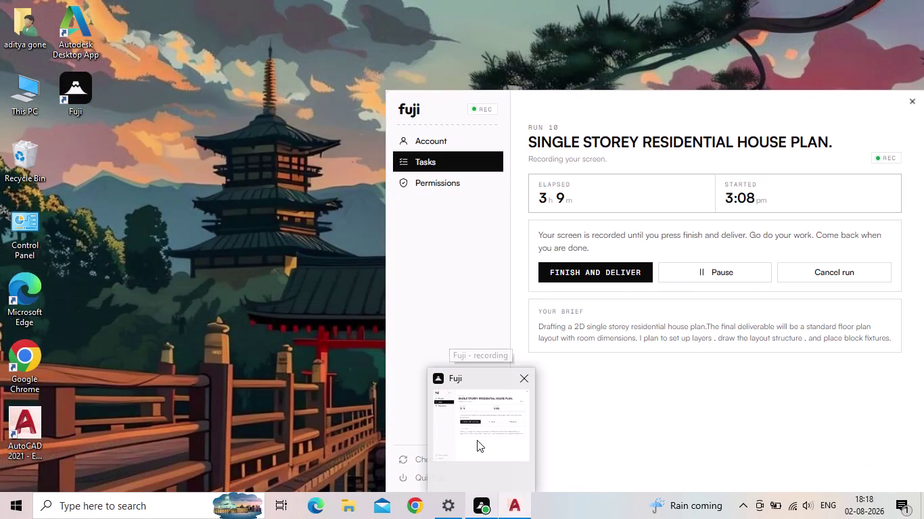
Pan and zoom the house elevation to bring the wall's upper part and window into view.
scroll(up, 3)
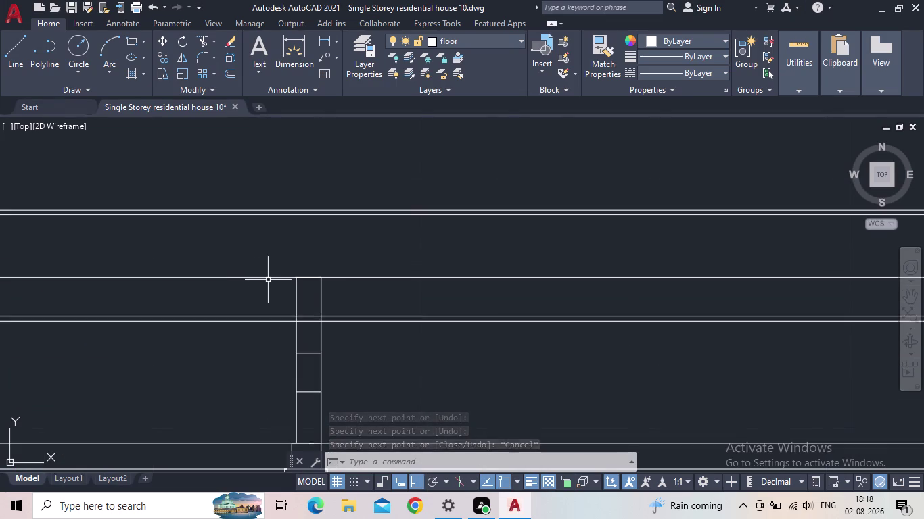
scroll(up, 3)
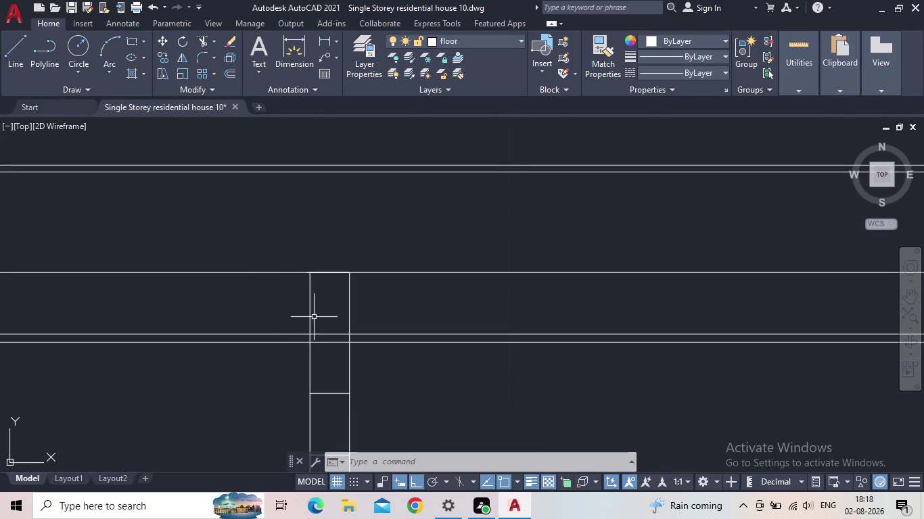
scroll(down, 3)
middle_drag(313, 318, 294, 332)
scroll(down, 3)
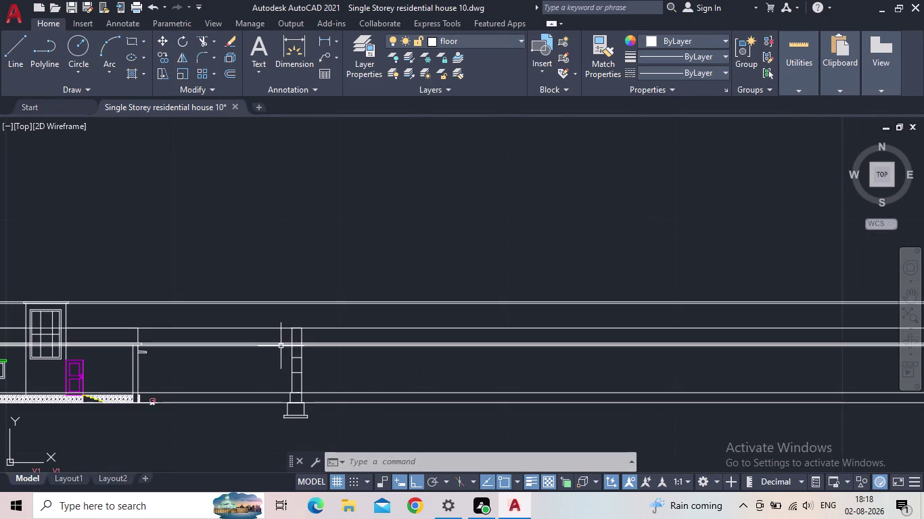
middle_drag(275, 359, 339, 362)
scroll(up, 3)
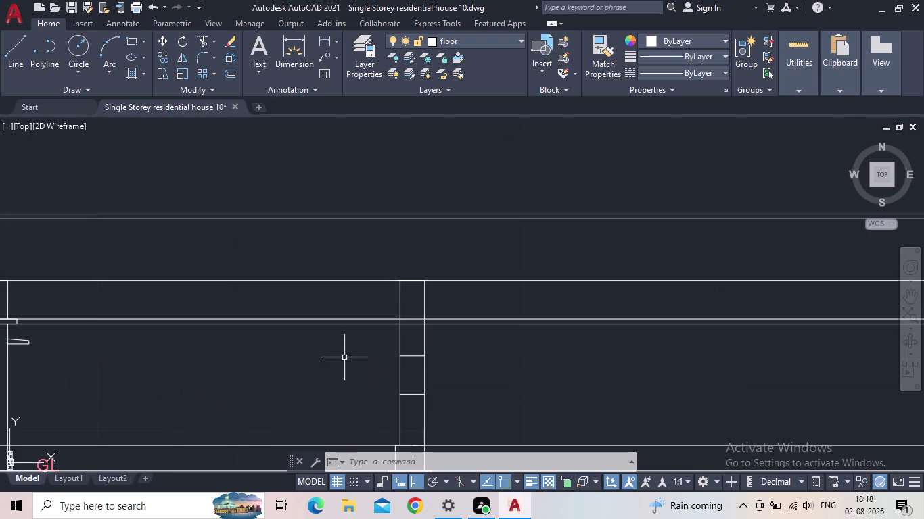
middle_drag(200, 356, 300, 364)
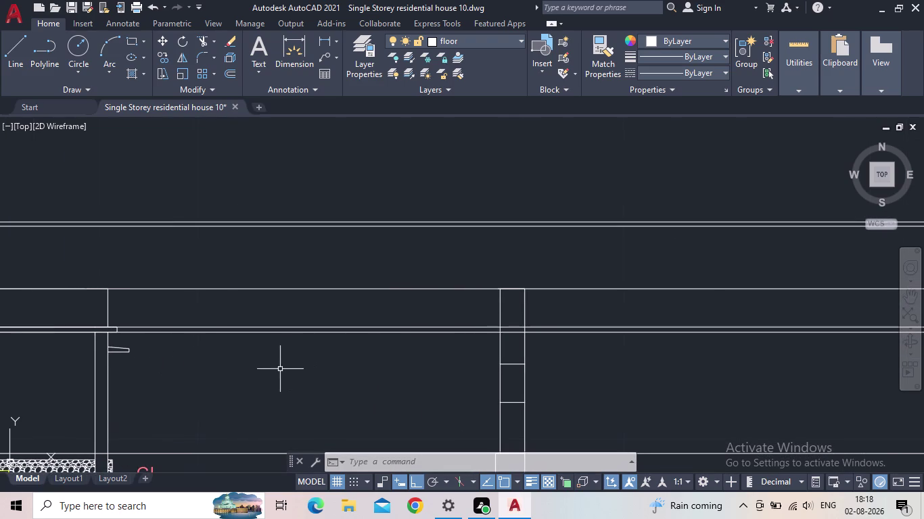
Start the XLINE construction line command with XL.
key(x)
key(l)
key(Return)
scroll(up, 3)
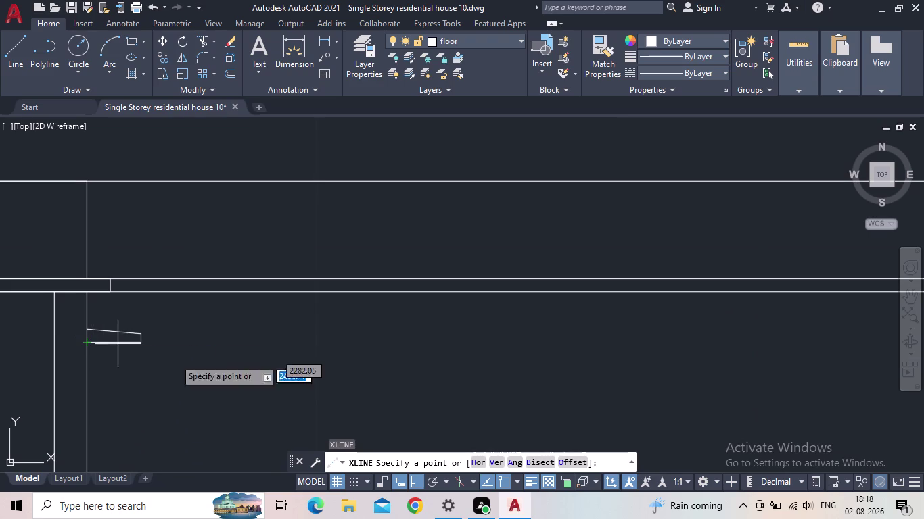
Place a horizontal construction line through the small ledge's end corner.
click(475, 460)
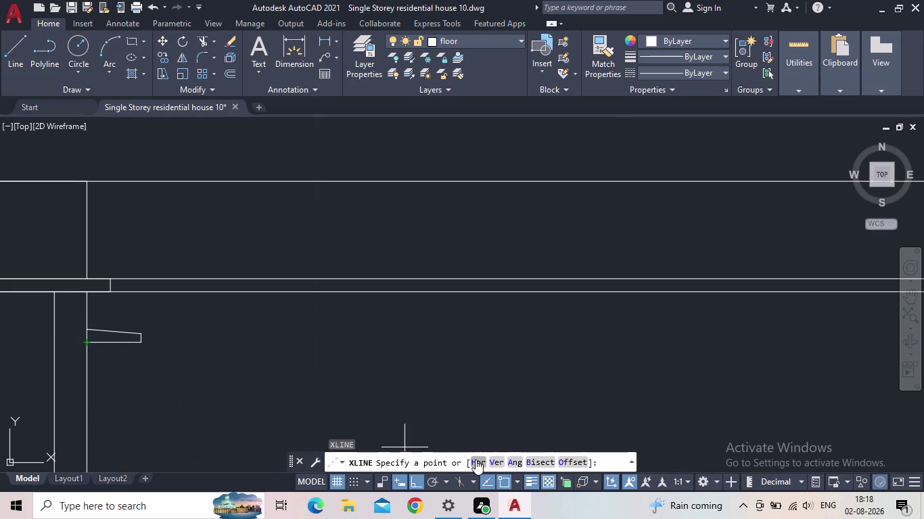
click(85, 326)
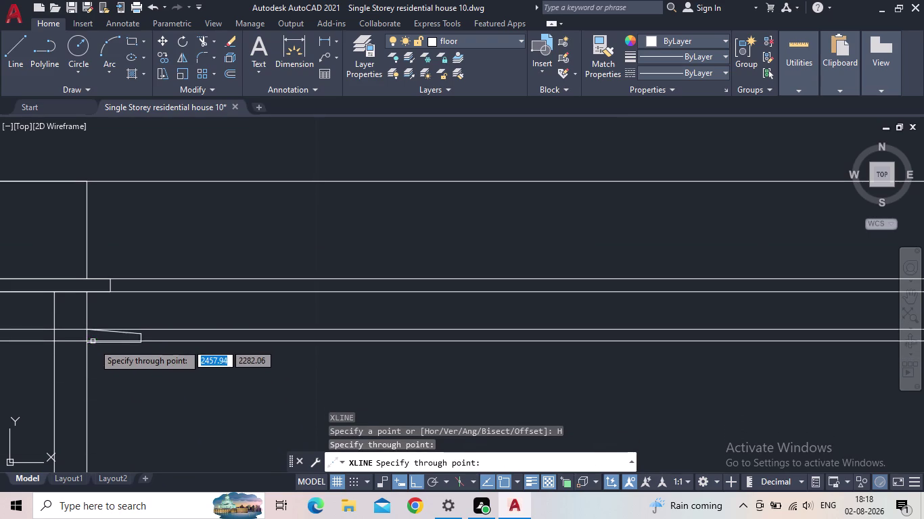
click(90, 343)
scroll(down, 3)
middle_drag(351, 384, 256, 373)
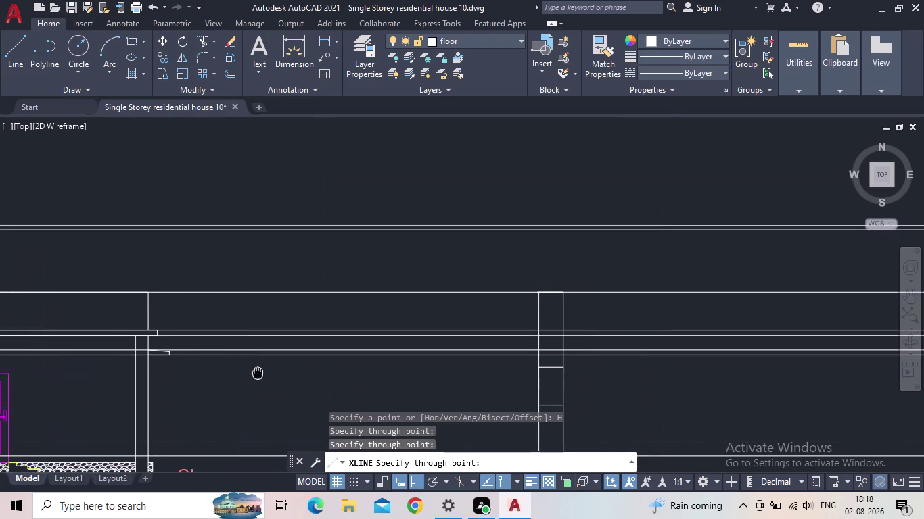
key(Escape)
Centre the wall section in view and begin a new line.
scroll(up, 3)
middle_drag(610, 344, 451, 357)
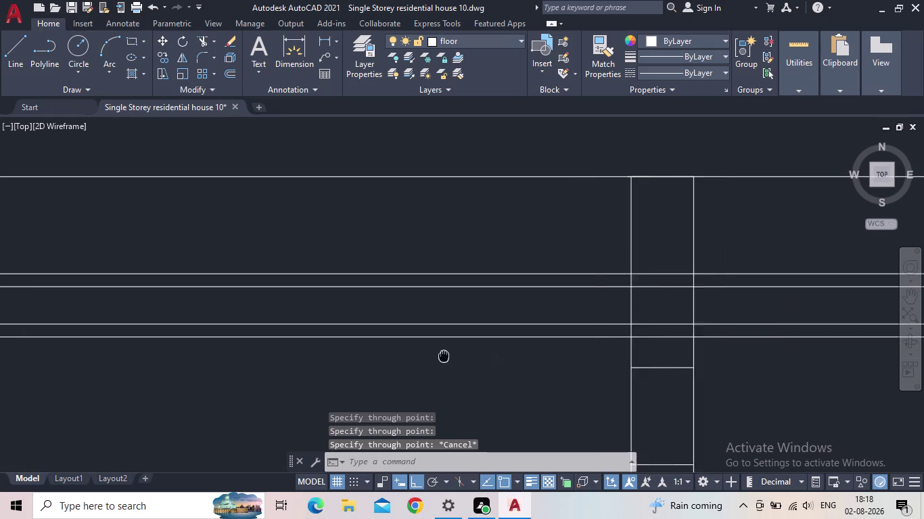
middle_drag(451, 356, 413, 356)
scroll(down, 3)
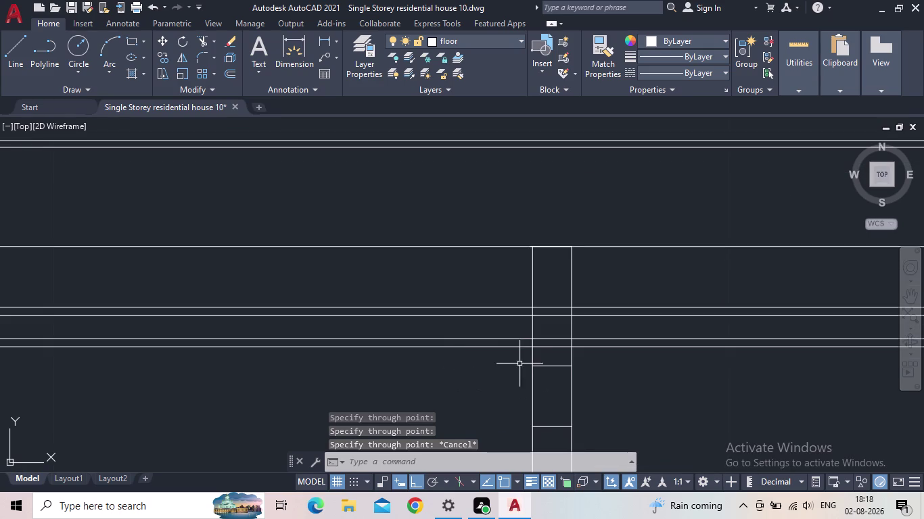
click(15, 54)
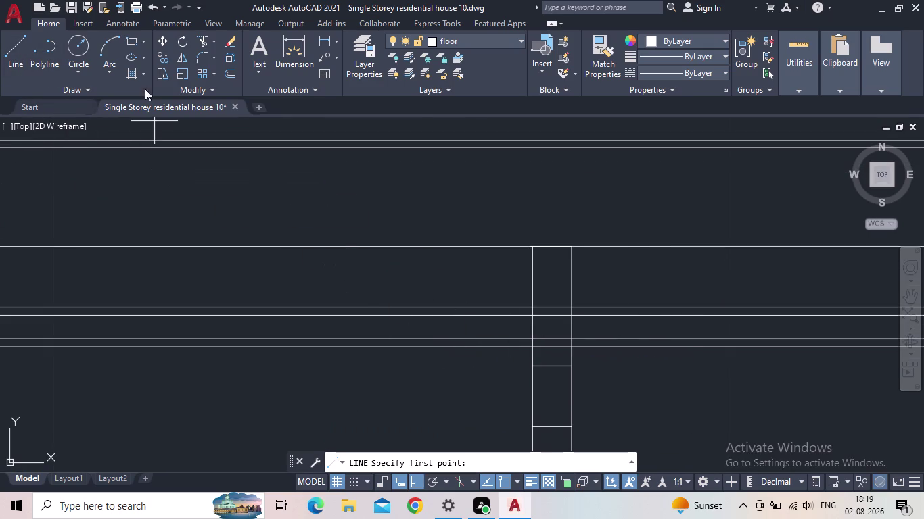
Draw the 0.12 by 0.46 ledge rectangle on the wall face.
click(131, 40)
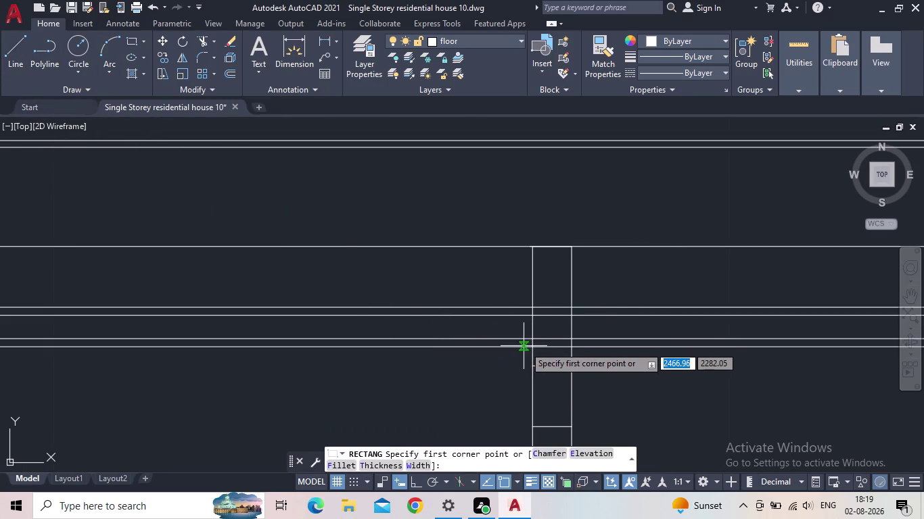
click(531, 346)
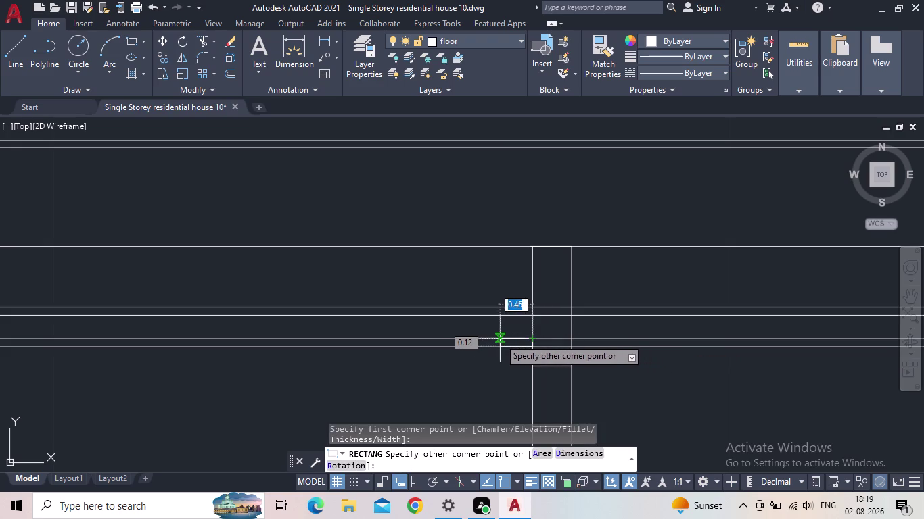
click(500, 339)
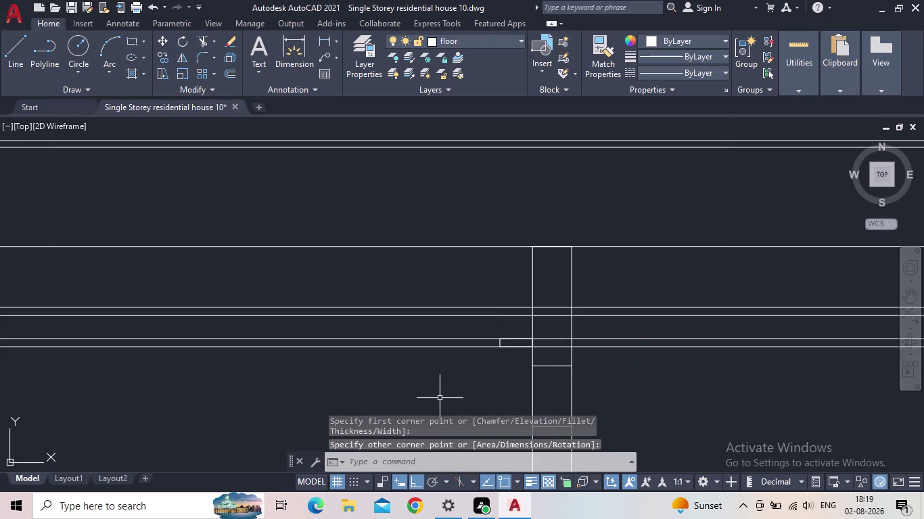
key(Escape)
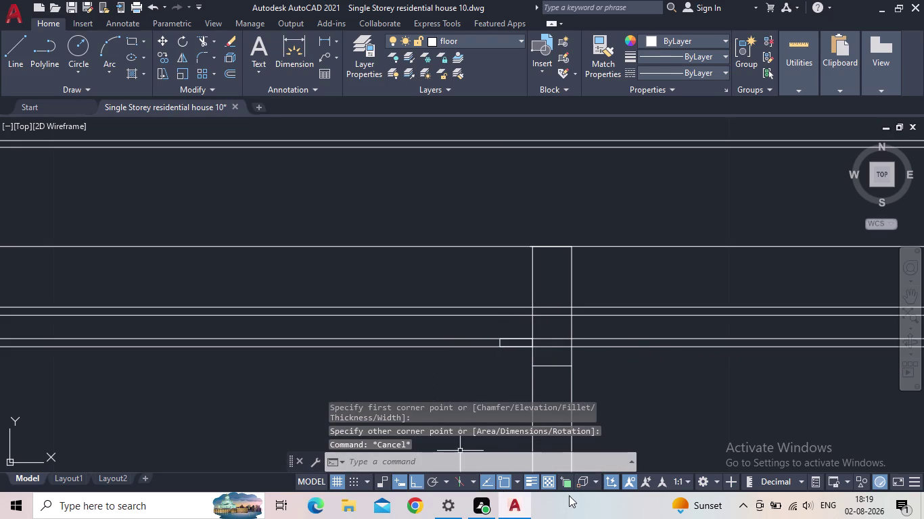
Erase the two horizontal helper construction lines and recentre the wall.
scroll(down, 3)
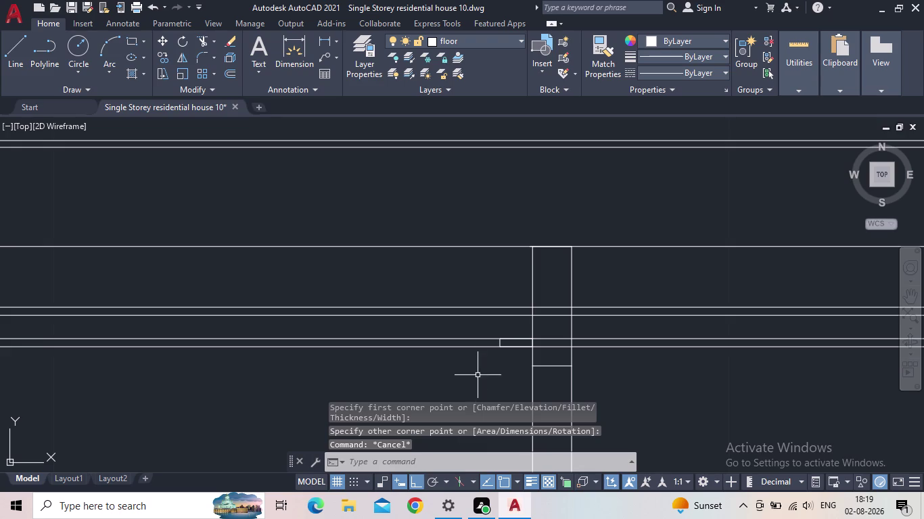
scroll(down, 3)
middle_click(477, 372)
drag(471, 370, 448, 356)
click(430, 343)
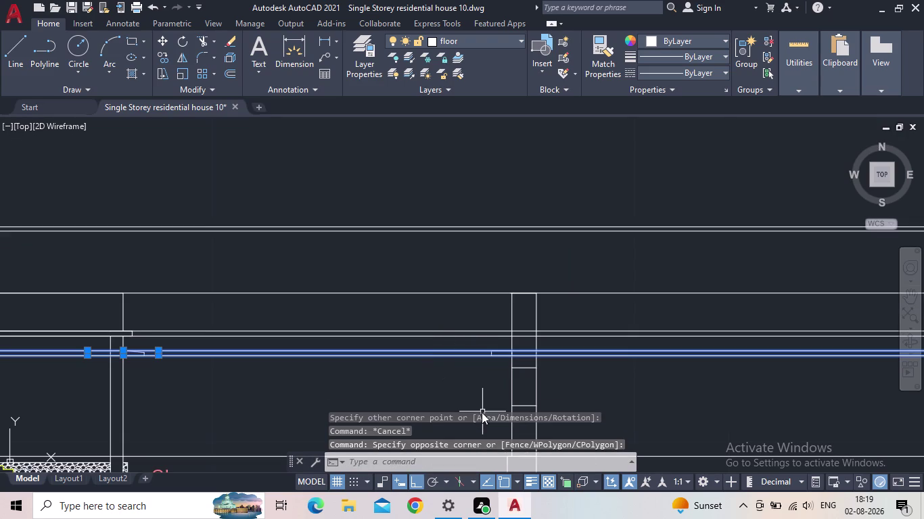
key(Delete)
middle_drag(468, 378, 415, 397)
scroll(down, 3)
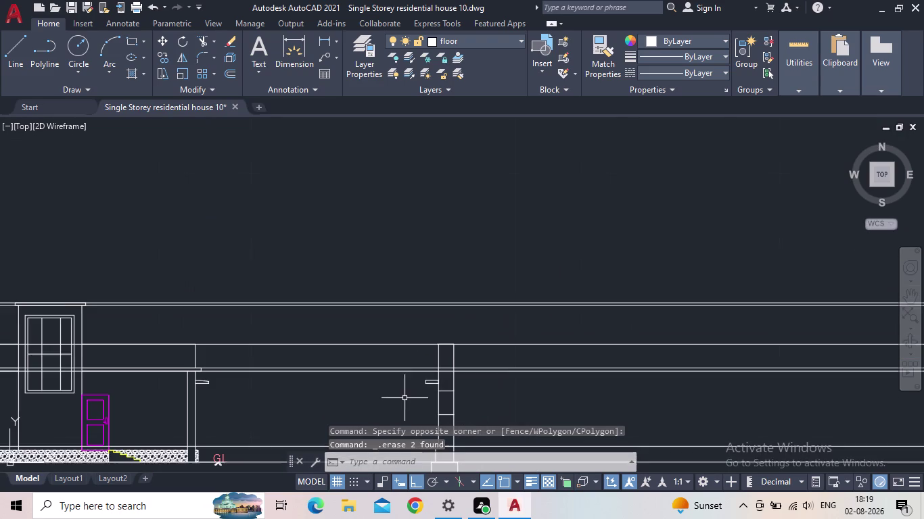
middle_drag(404, 394, 360, 391)
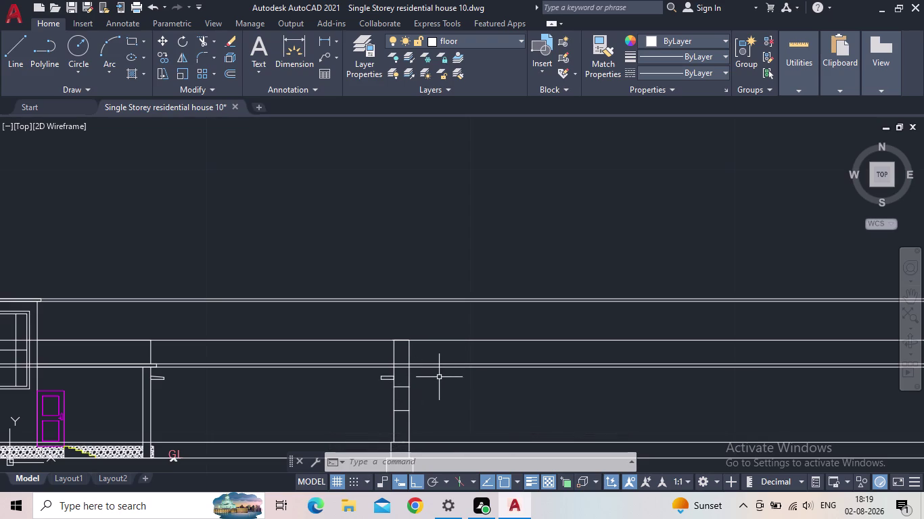
Fence-trim the excess line segments crossing the wall near the ledge.
text(TR)
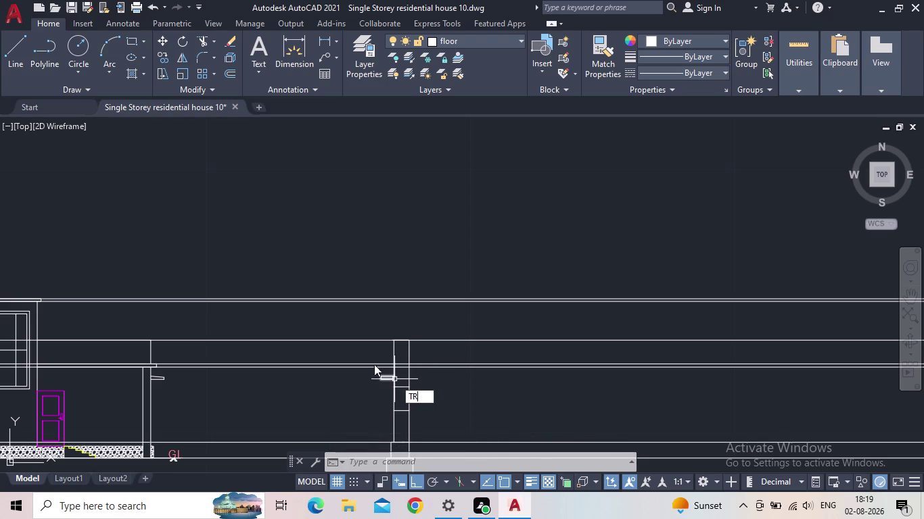
key(space)
drag(362, 347, 360, 337)
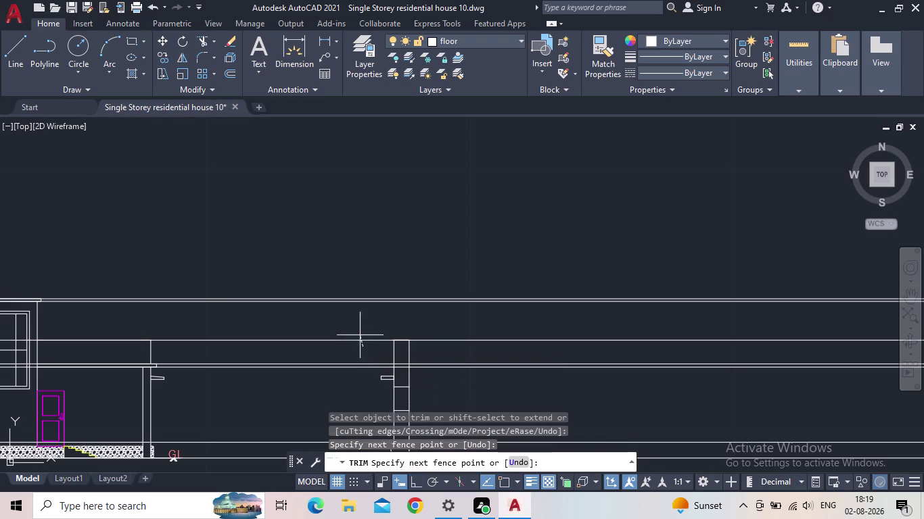
drag(360, 337, 360, 335)
scroll(down, 3)
middle_drag(366, 340, 328, 342)
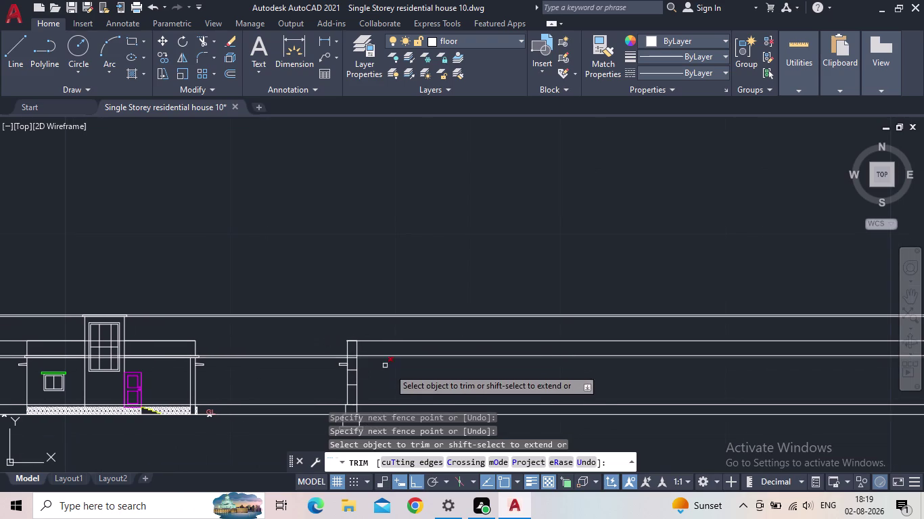
middle_drag(463, 374, 462, 374)
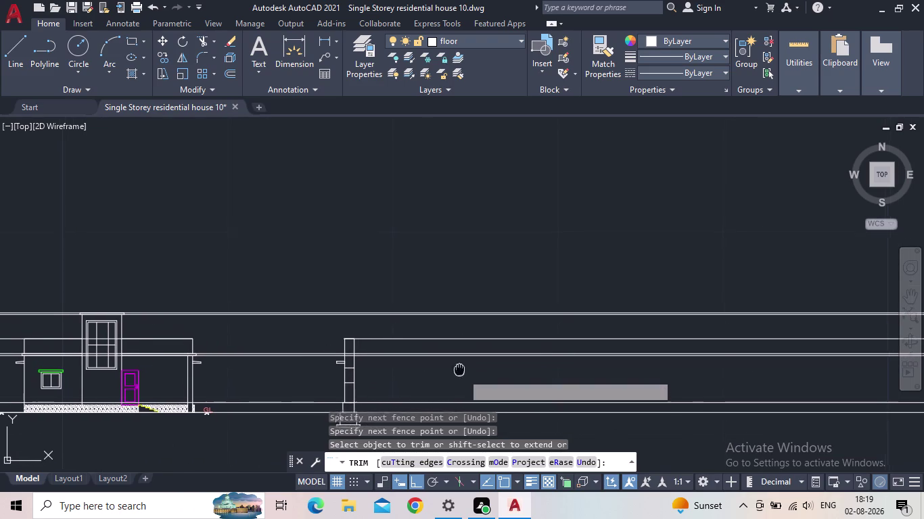
middle_drag(461, 374, 430, 322)
key(Escape)
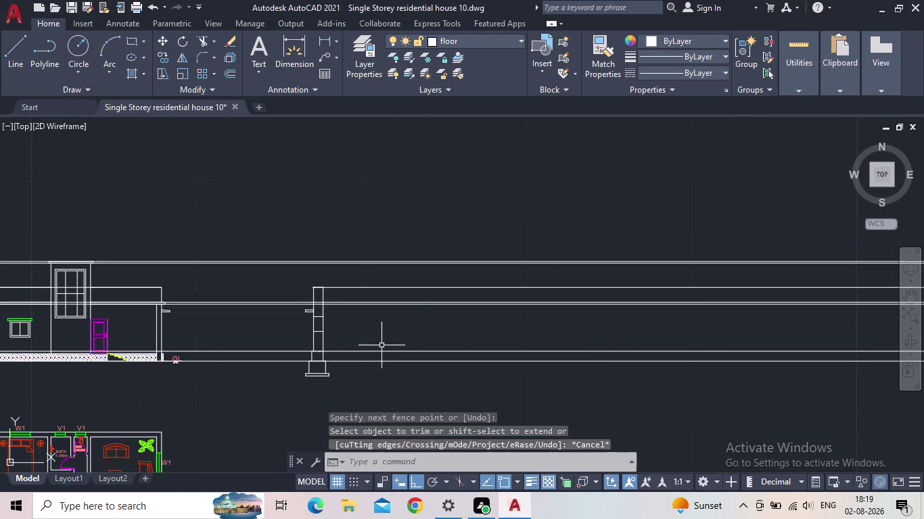
Bring the wall and its footing into view.
scroll(up, 3)
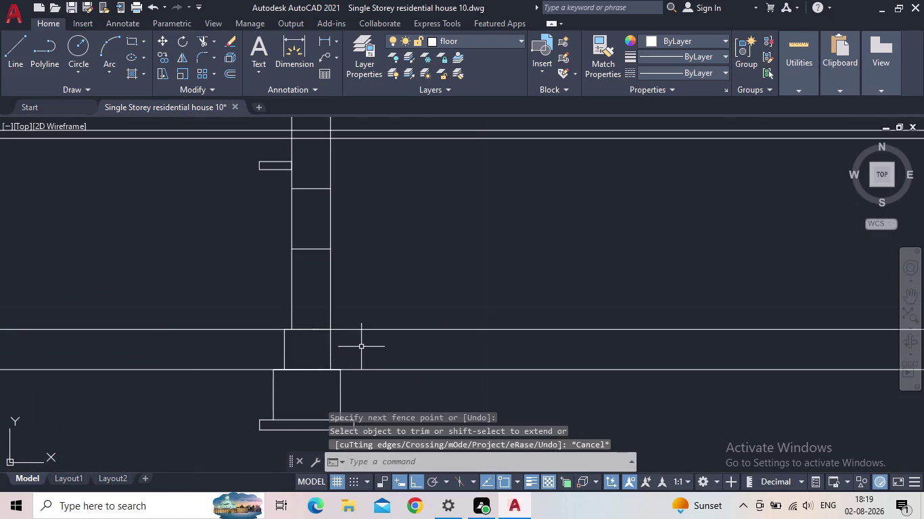
middle_drag(396, 278, 425, 251)
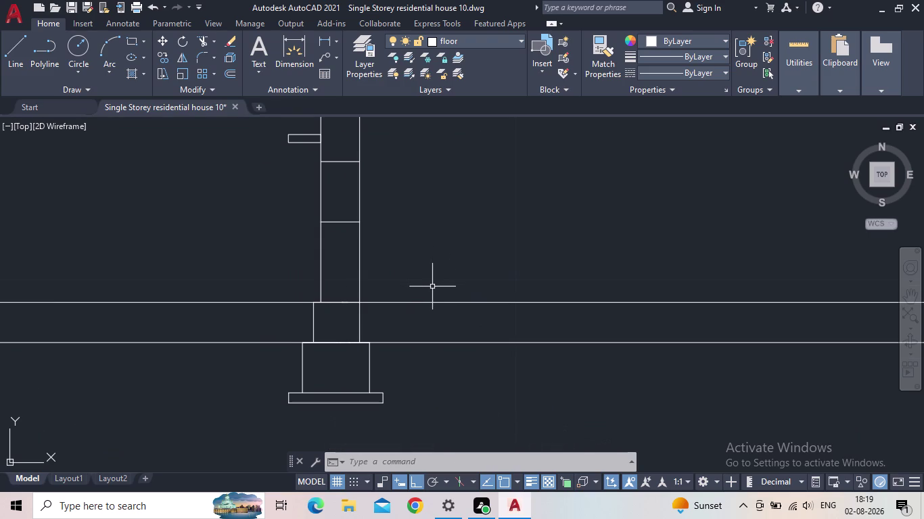
scroll(down, 3)
middle_drag(471, 322, 458, 333)
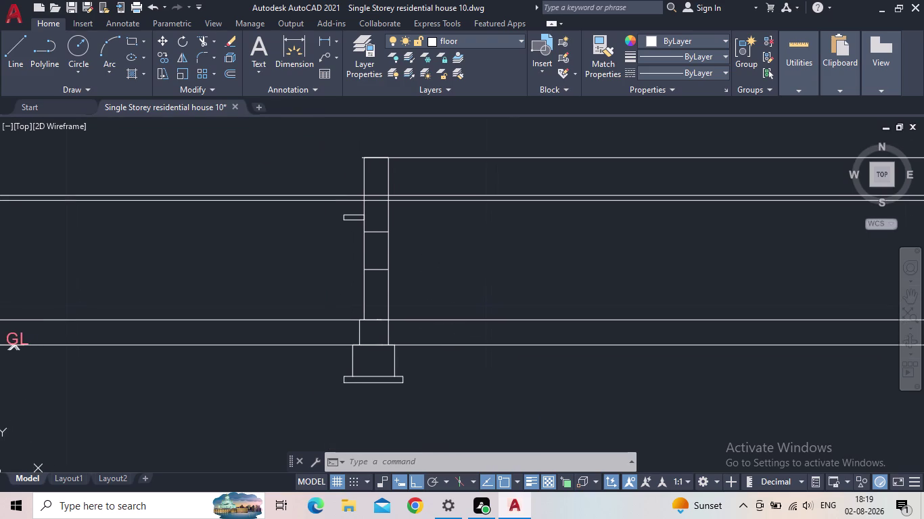
Draw a 2.28 floor-level line from the pedestal top, then up to the roof line.
click(23, 56)
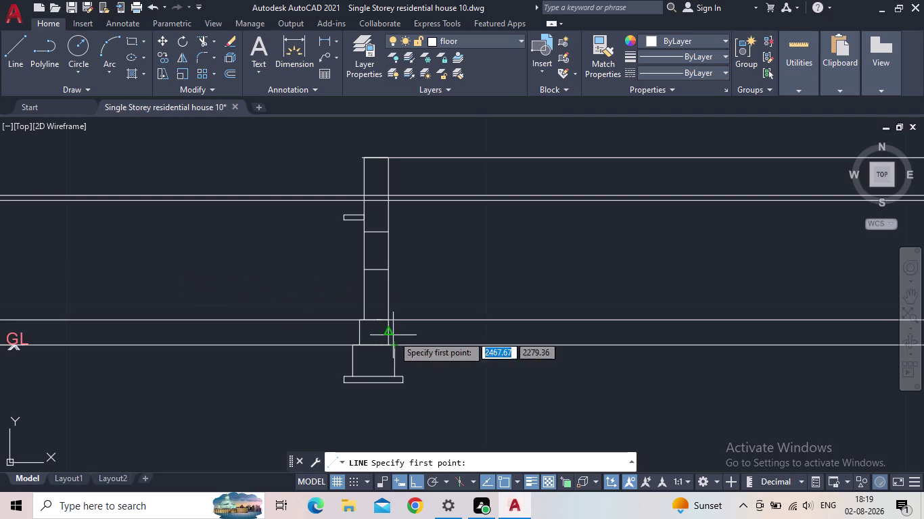
click(358, 331)
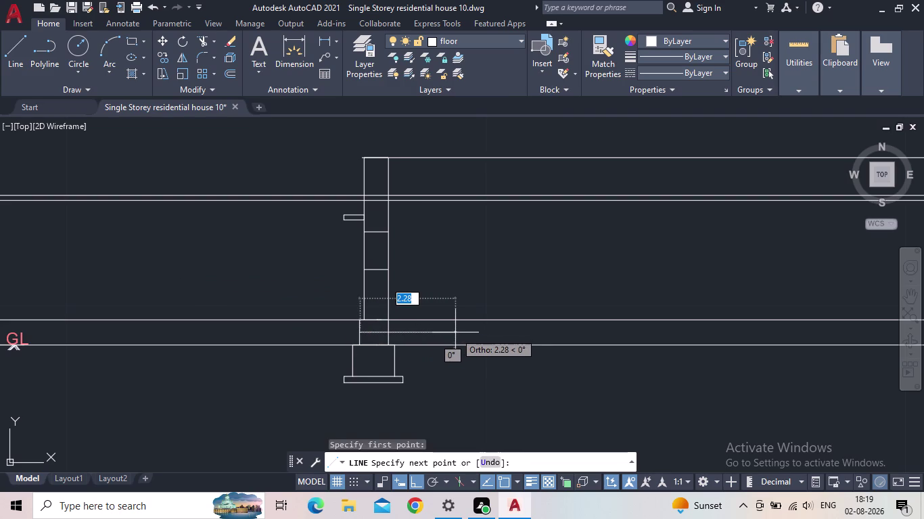
click(458, 333)
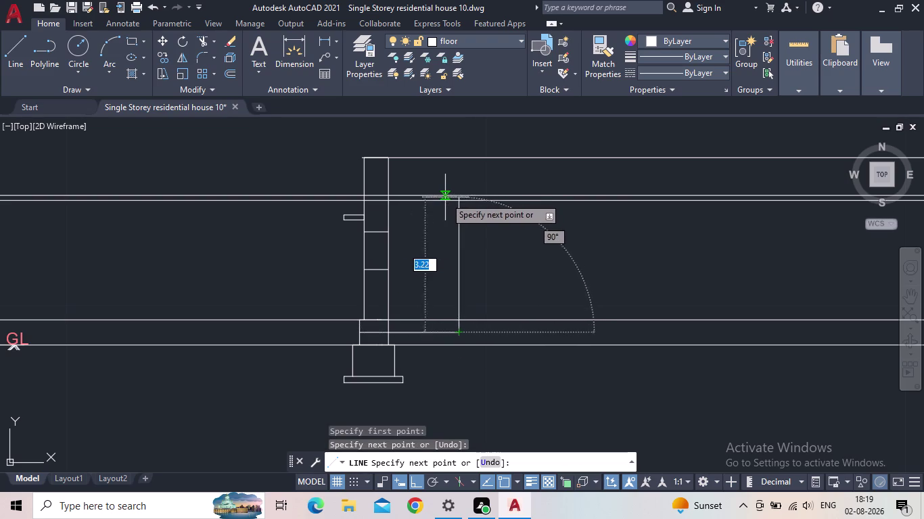
scroll(up, 3)
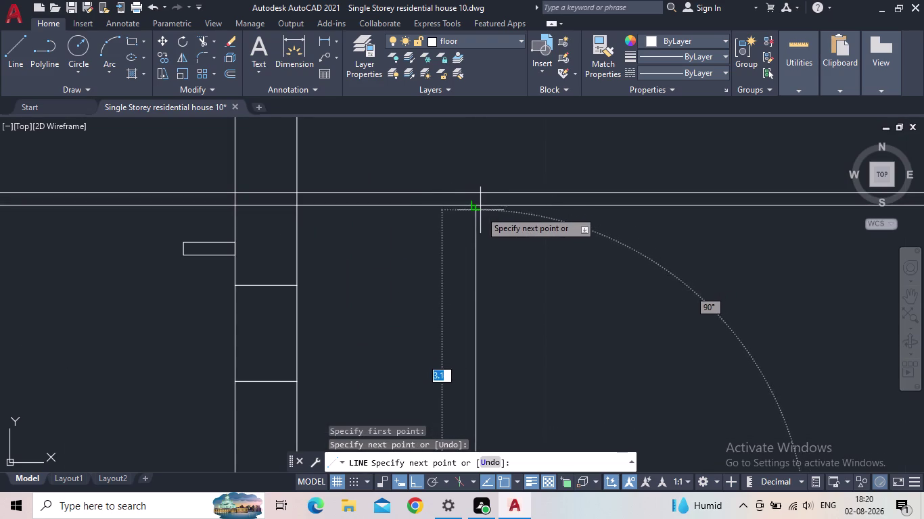
click(476, 209)
scroll(down, 3)
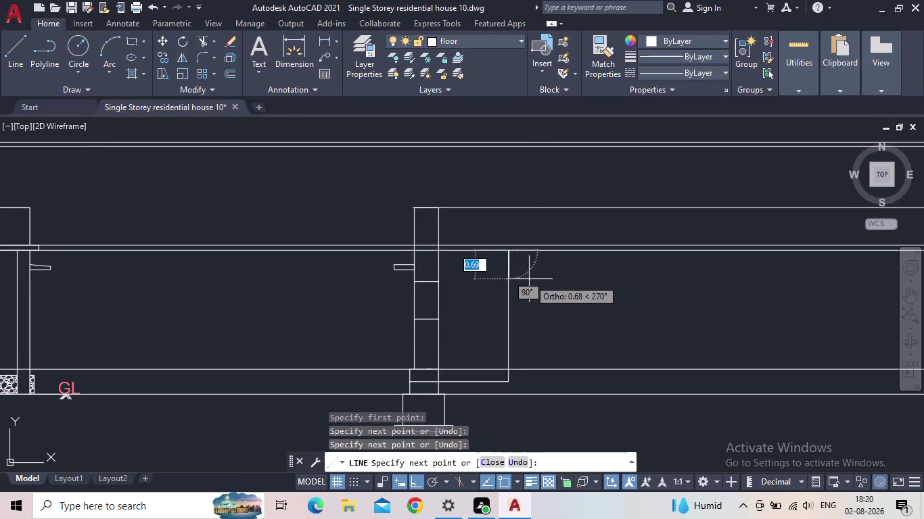
middle_drag(528, 279, 511, 241)
key(Escape)
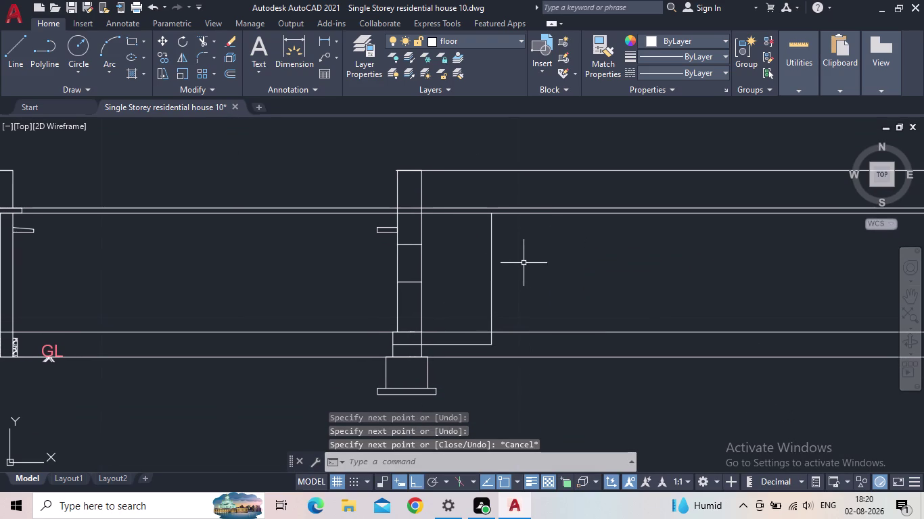
Start OFFSET with a 0.90 distance.
key(o)
key(Return)
text(0.90)
key(Return)
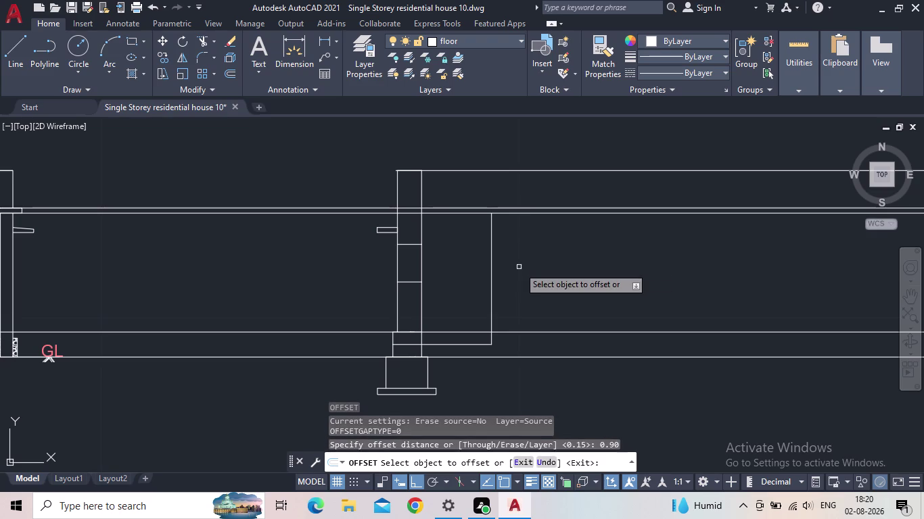
Abandon the 0.90 offset and restart OFFSET with 0.3.
click(492, 244)
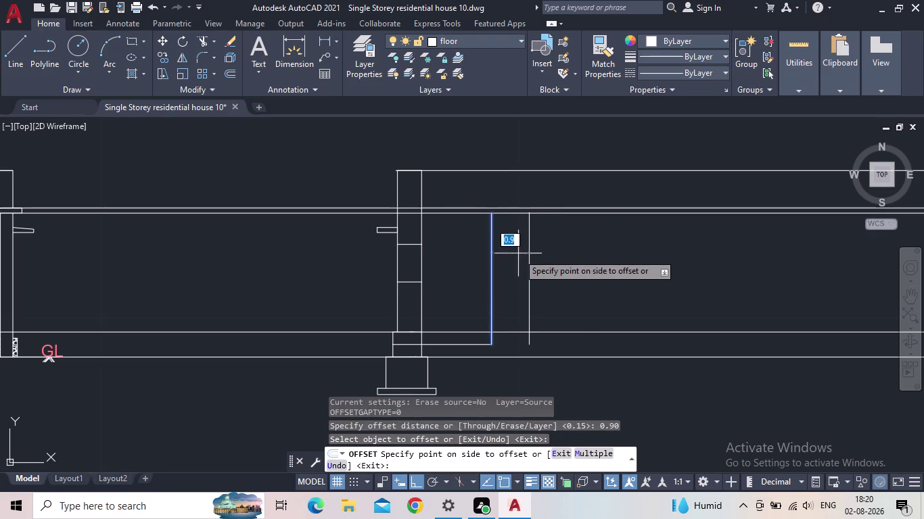
key(Escape)
key(o)
key(Return)
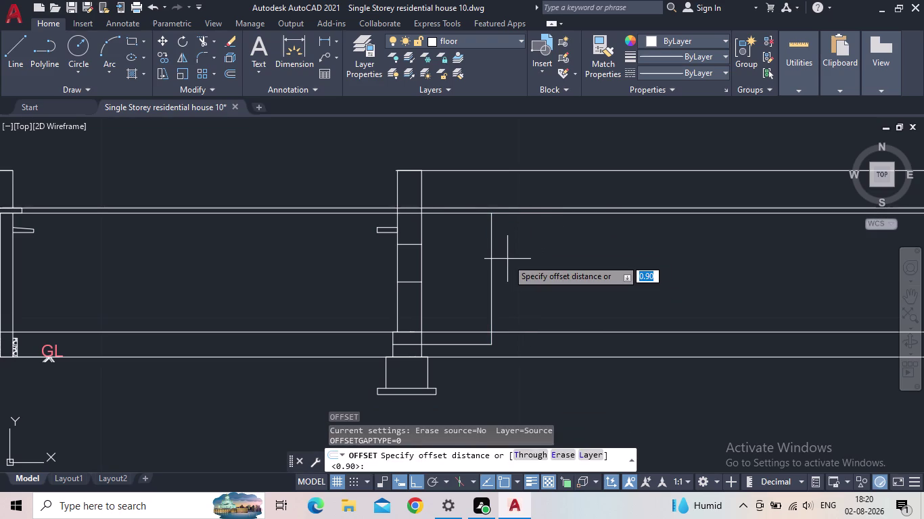
text(0.)
key(3)
key(Return)
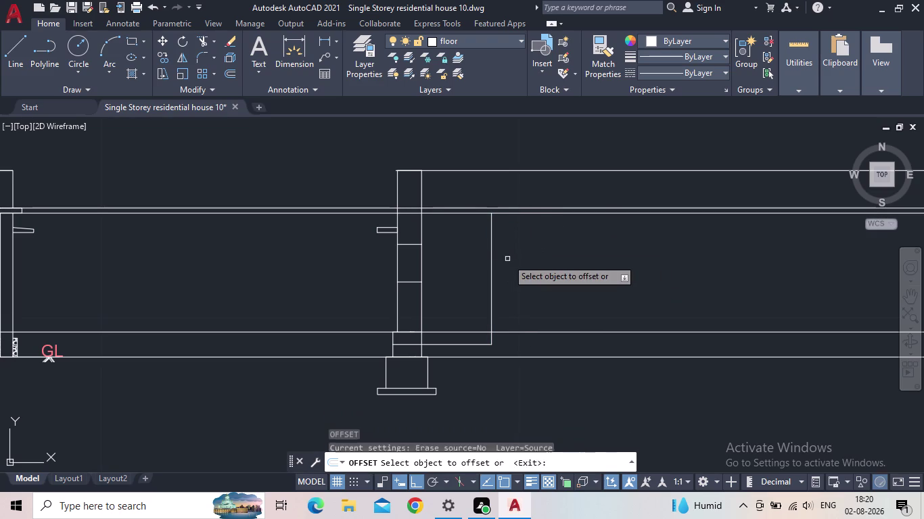
Abandon the 0.3 offset and restart OFFSET with 0.2.
click(491, 282)
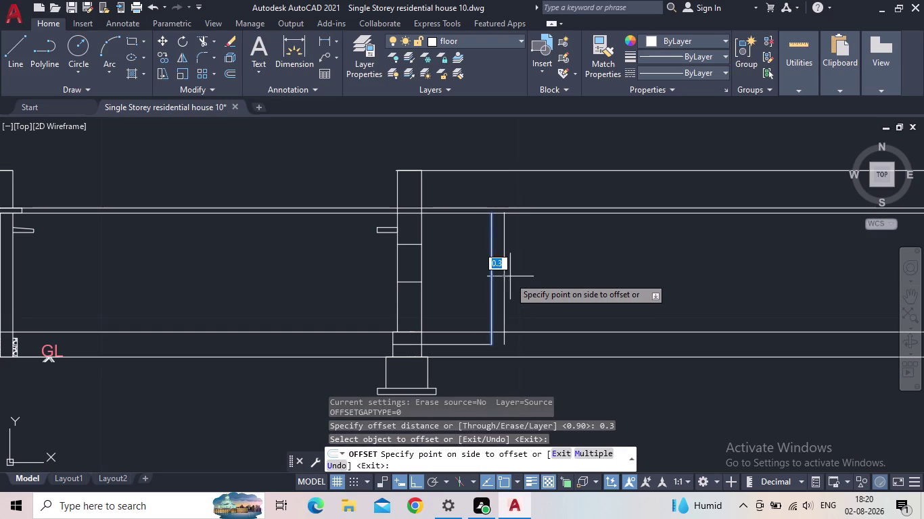
key(Escape)
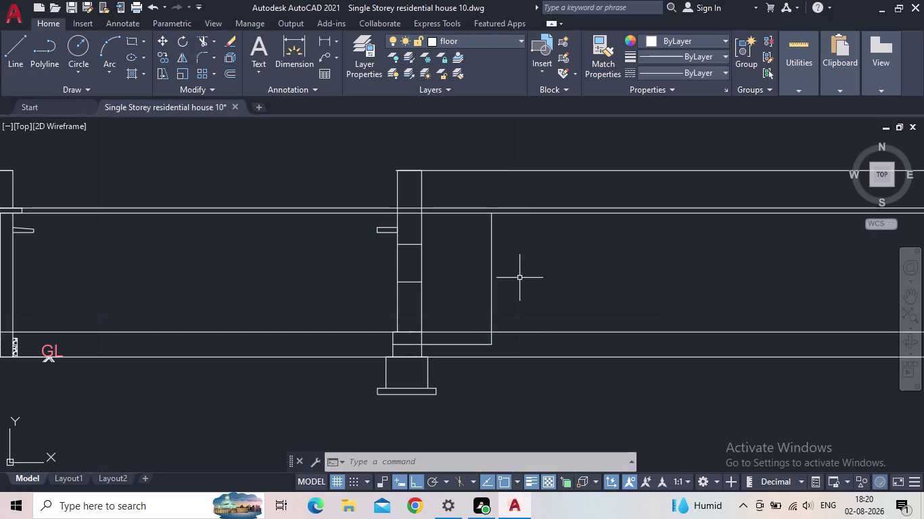
key(o)
key(Return)
text(0.2)
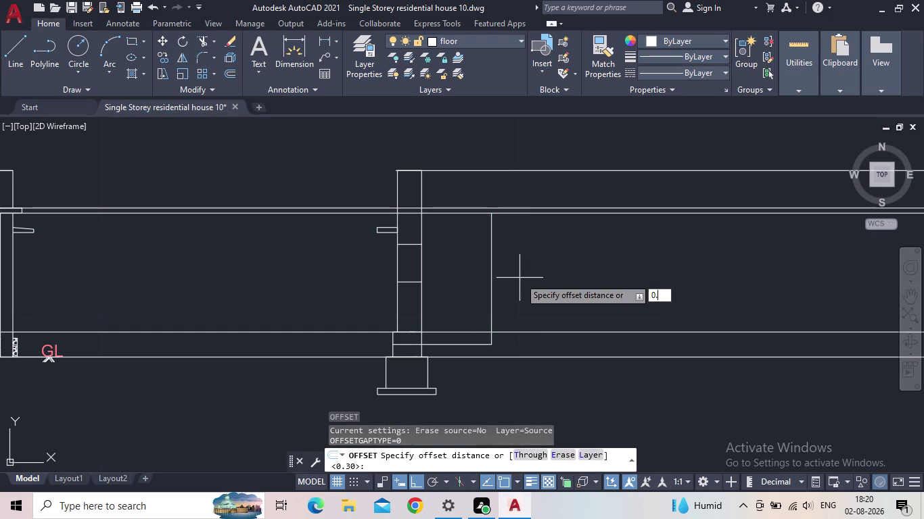
key(Return)
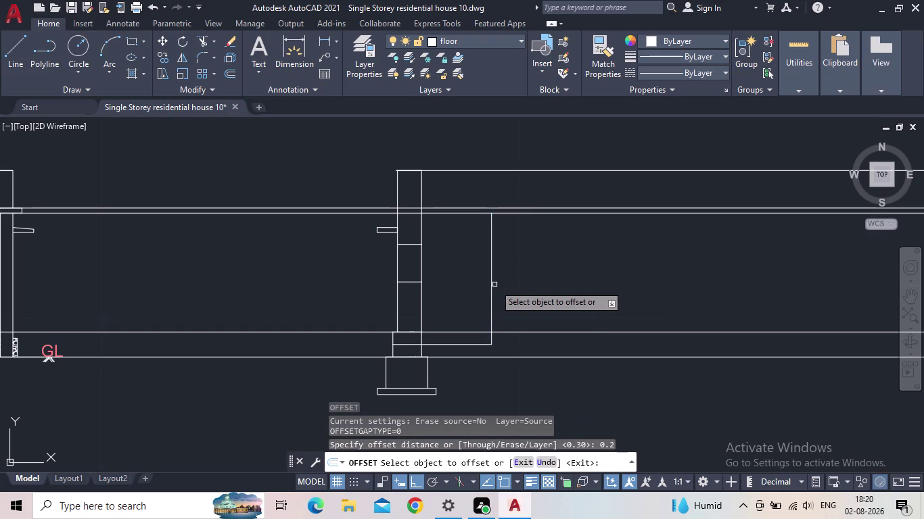
Offset the vertical outline line and its bottom edge by 0.2.
click(492, 285)
click(512, 285)
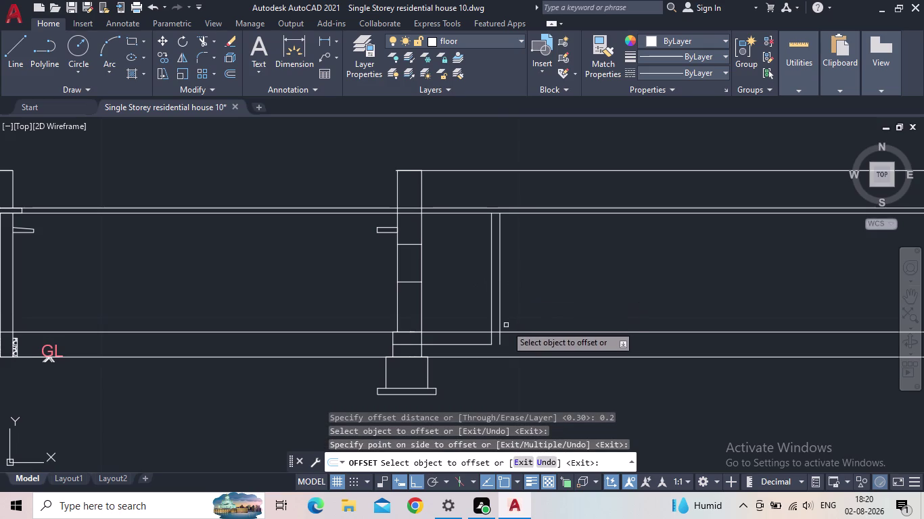
middle_drag(503, 326, 542, 227)
scroll(up, 3)
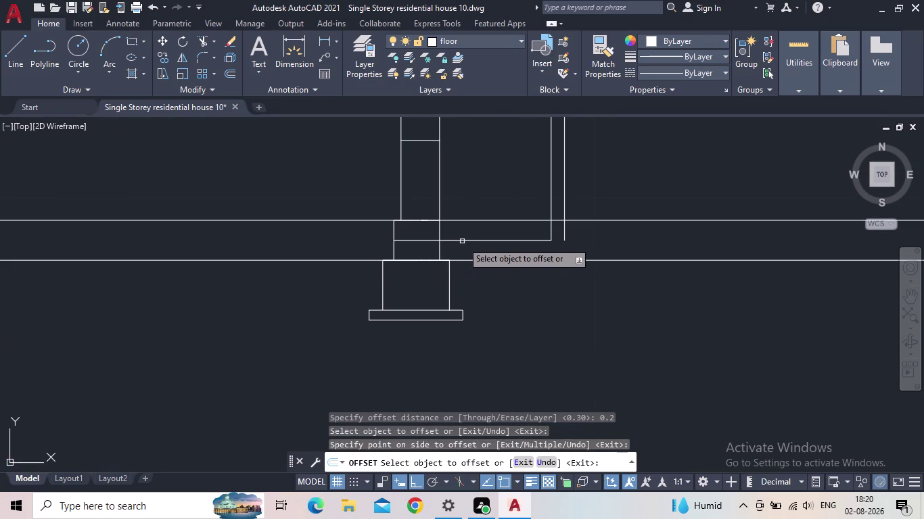
click(463, 240)
click(463, 250)
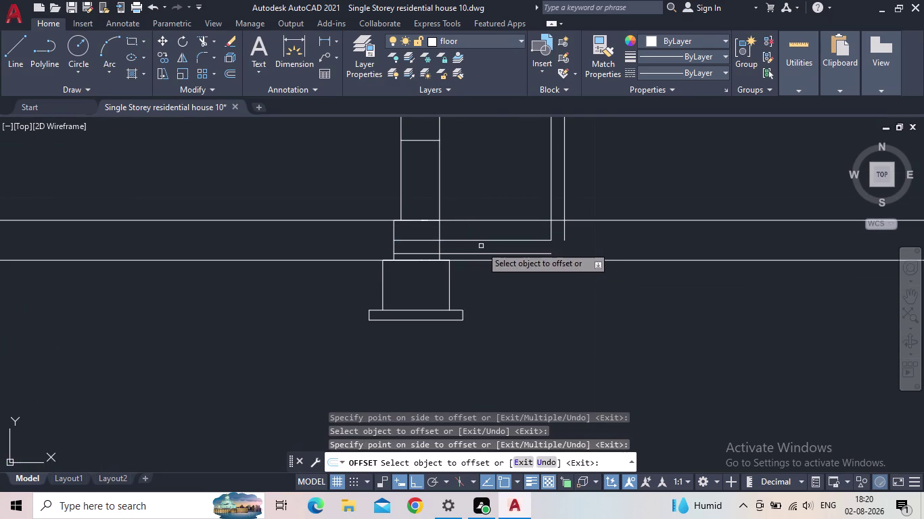
scroll(down, 3)
middle_drag(572, 253, 526, 331)
scroll(down, 3)
drag(530, 332, 549, 306)
scroll(up, 3)
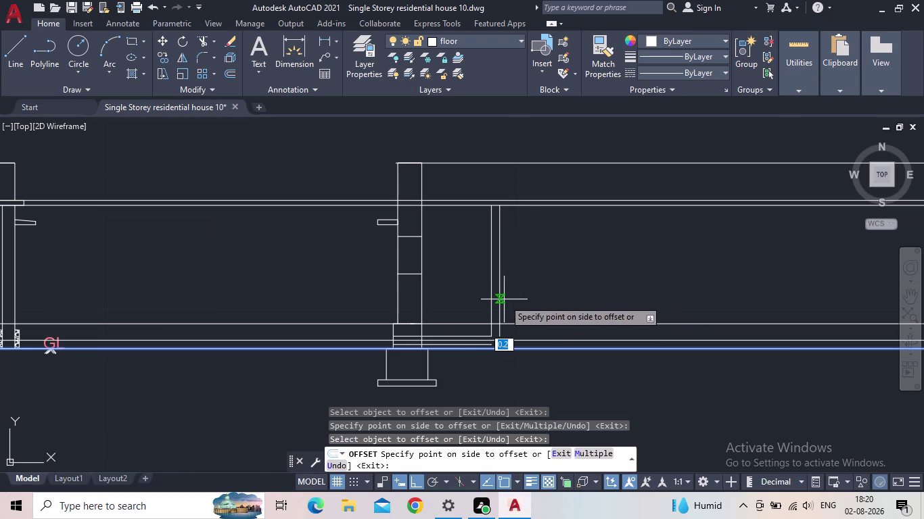
key(Escape)
Delete the stray vertical copy and the bottom horizontal line.
click(499, 301)
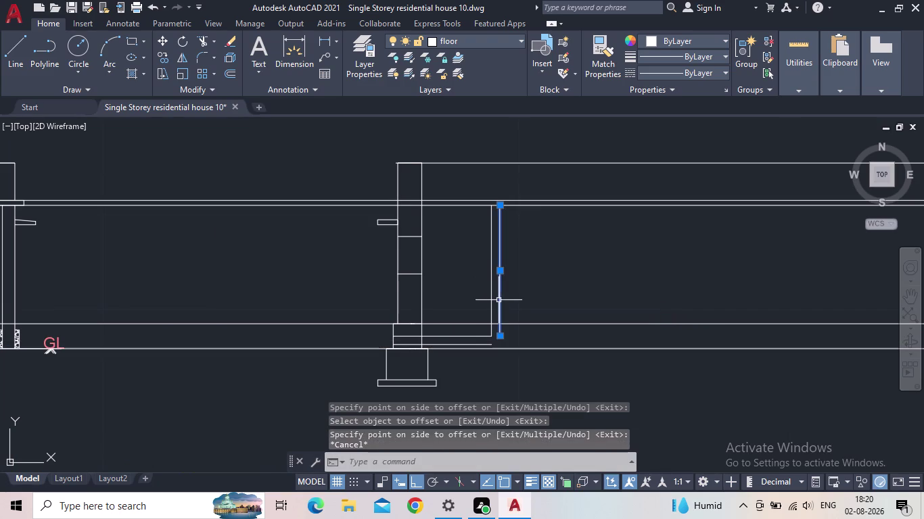
key(Delete)
click(463, 344)
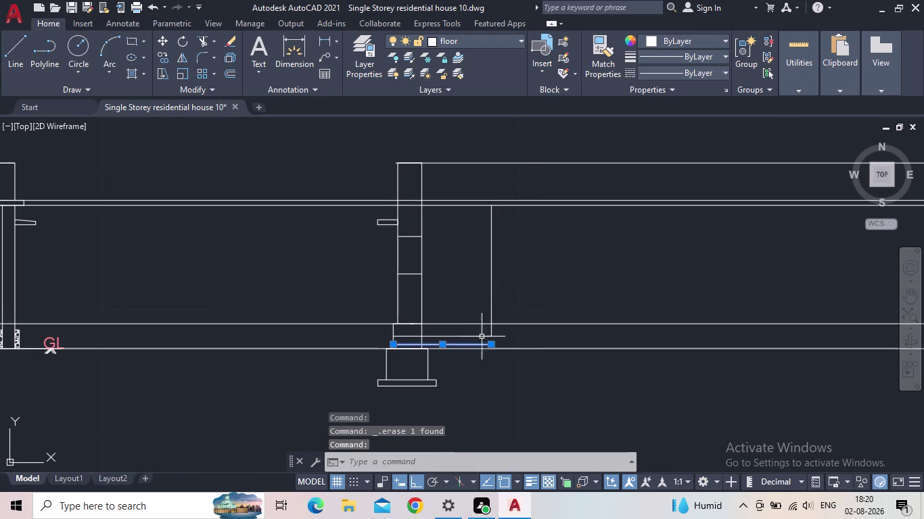
key(Delete)
key(o)
key(Return)
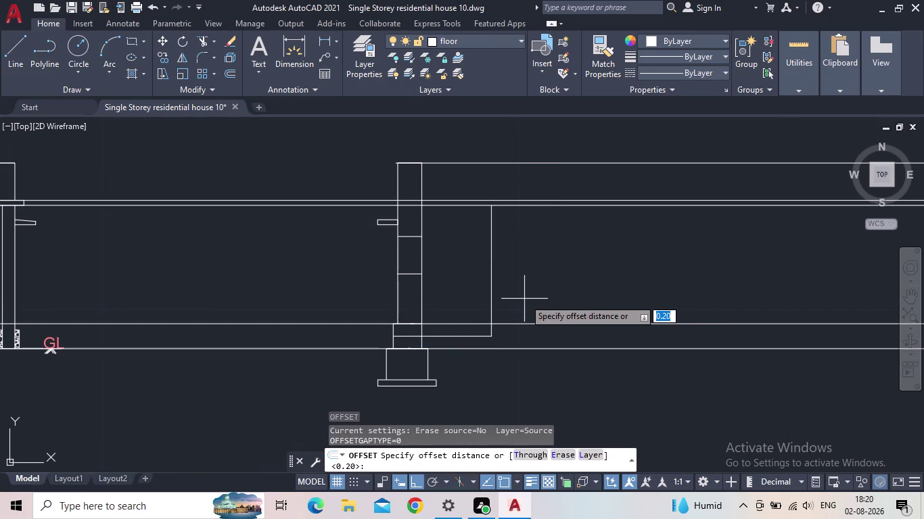
Offset the outline's bottom edge 0.10 downward.
text(0.10)
key(Return)
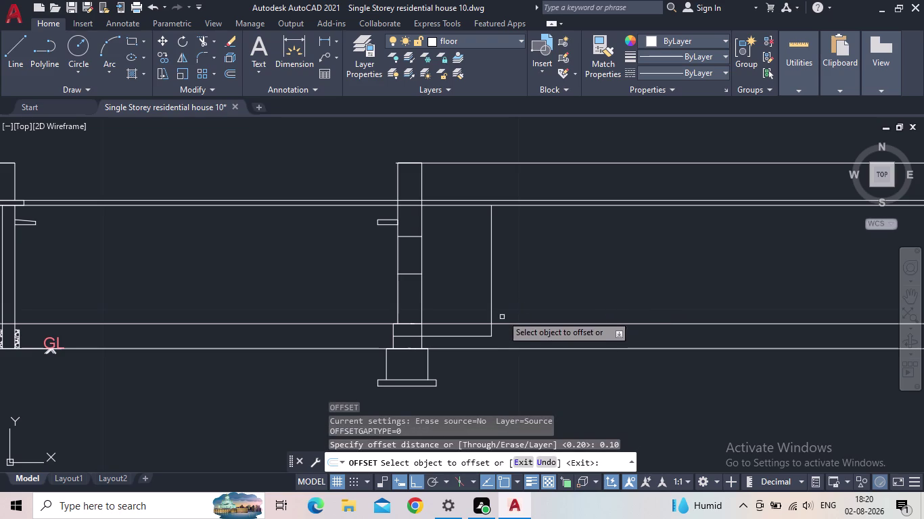
click(491, 293)
click(509, 290)
scroll(up, 3)
middle_drag(486, 338, 502, 285)
scroll(up, 3)
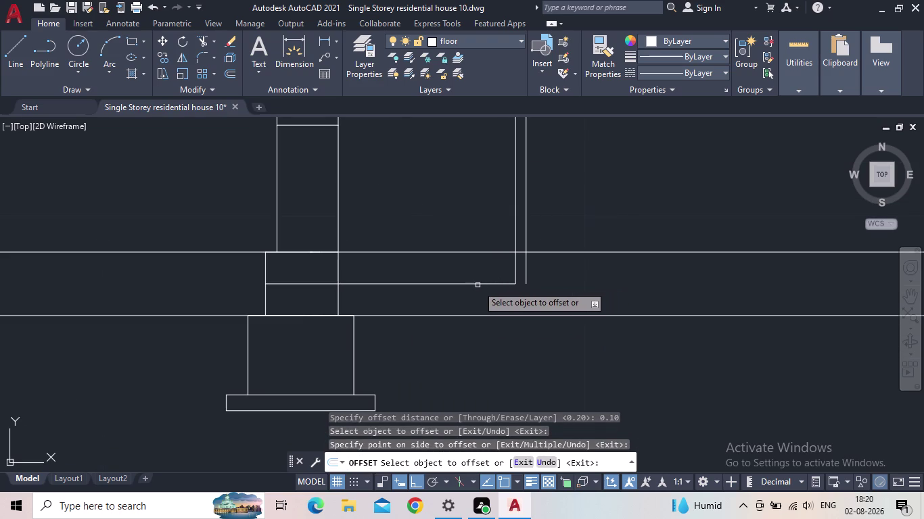
click(476, 286)
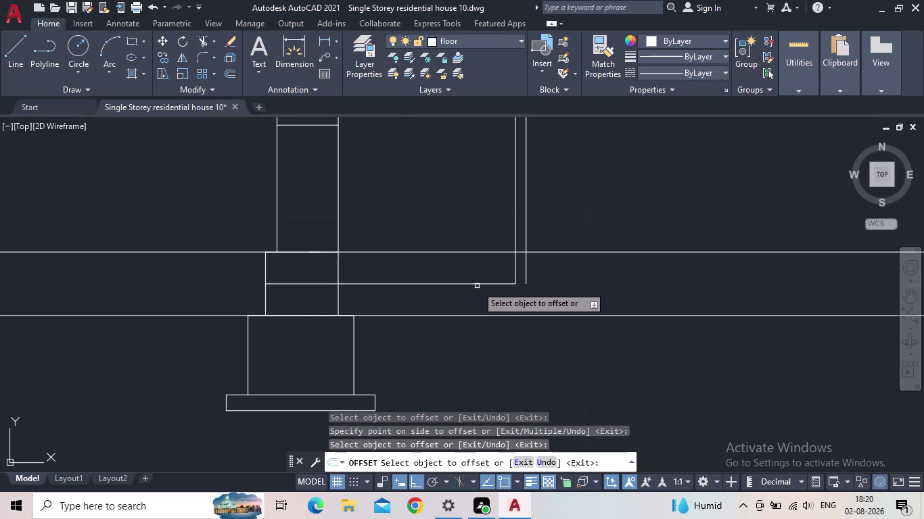
click(469, 283)
click(470, 293)
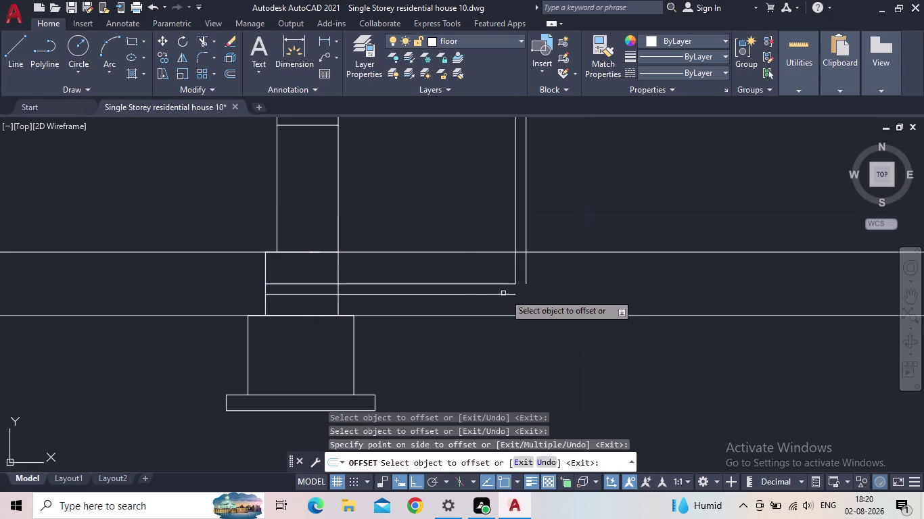
key(Escape)
Try a line from the outline corner, cancel it, and start EXTEND.
scroll(up, 3)
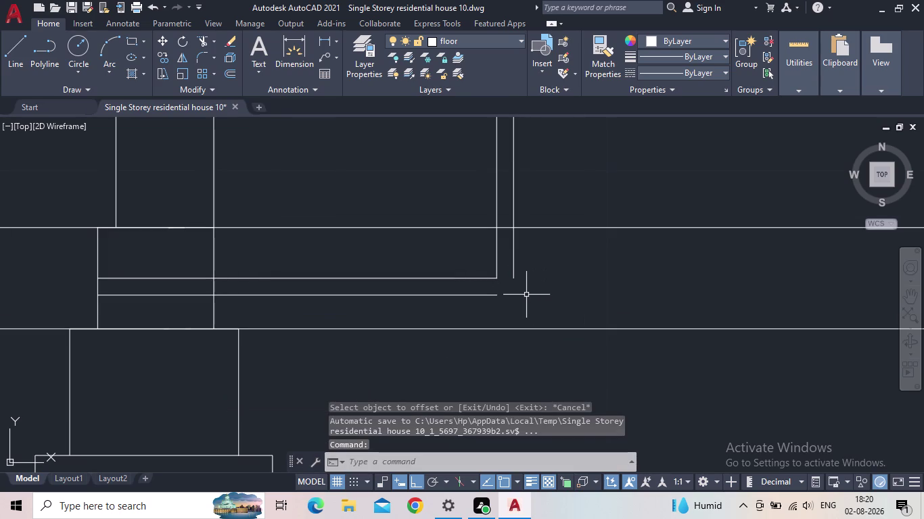
key(l)
key(Return)
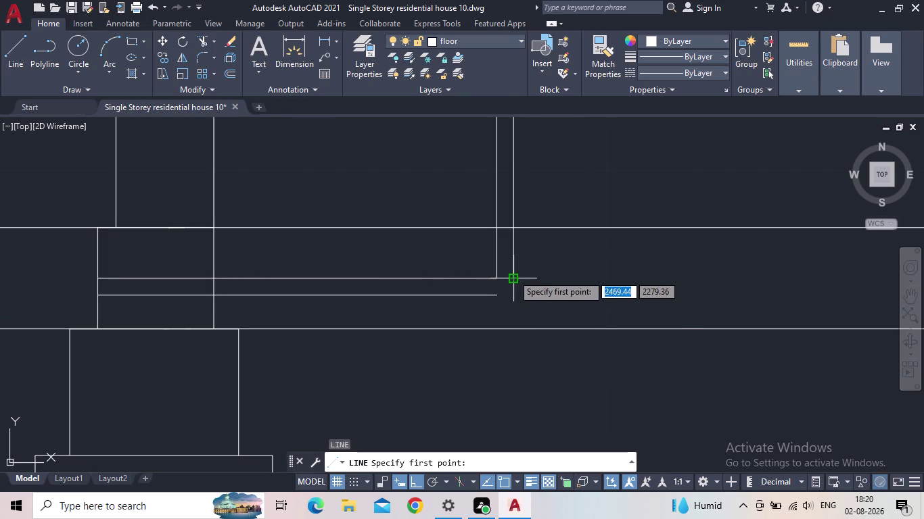
click(513, 274)
click(517, 318)
key(Escape)
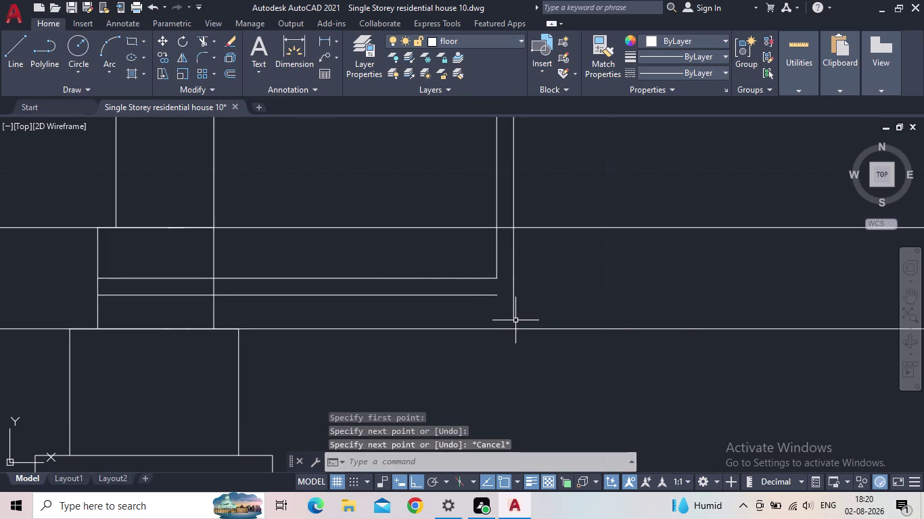
key(e)
text(X)
key(space)
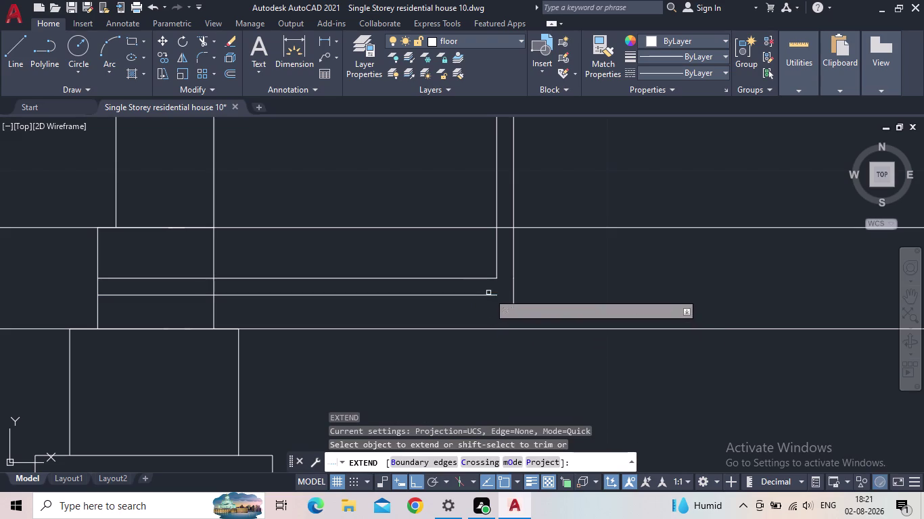
Extend the short lower line down to the outline edge.
click(488, 293)
click(488, 297)
key(Escape)
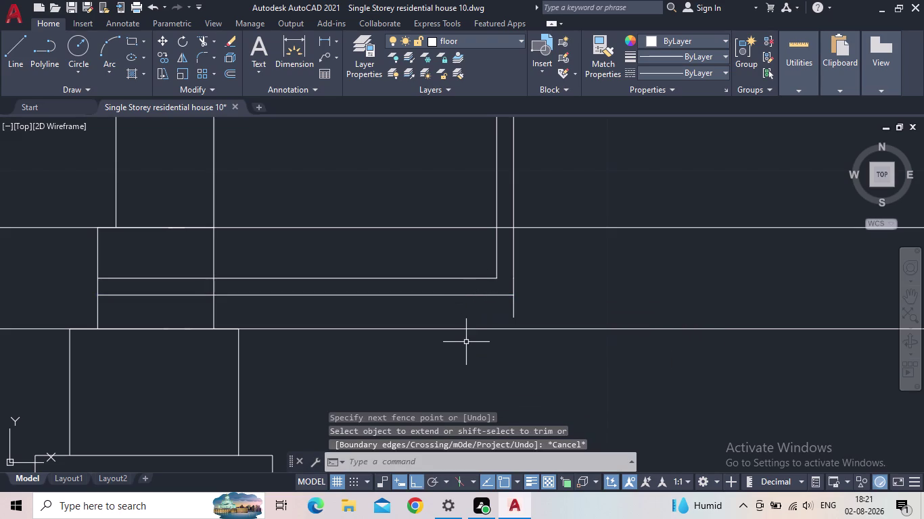
Trim the overshooting floor line ends at the wall base junction.
text(TR)
key(space)
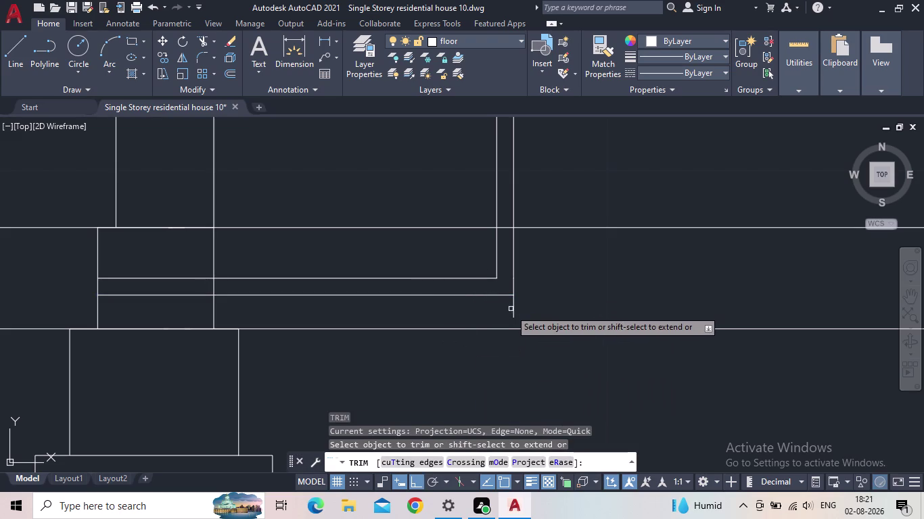
click(513, 310)
scroll(down, 3)
middle_drag(547, 303, 515, 335)
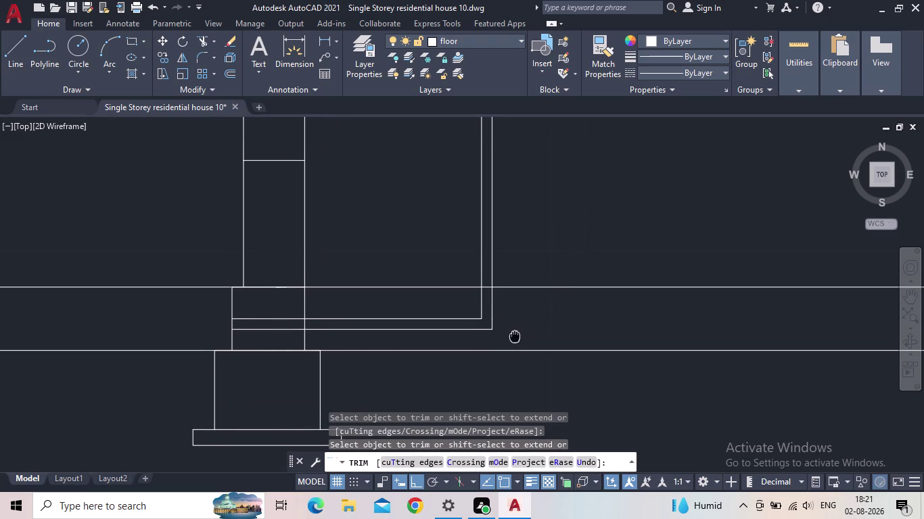
scroll(up, 3)
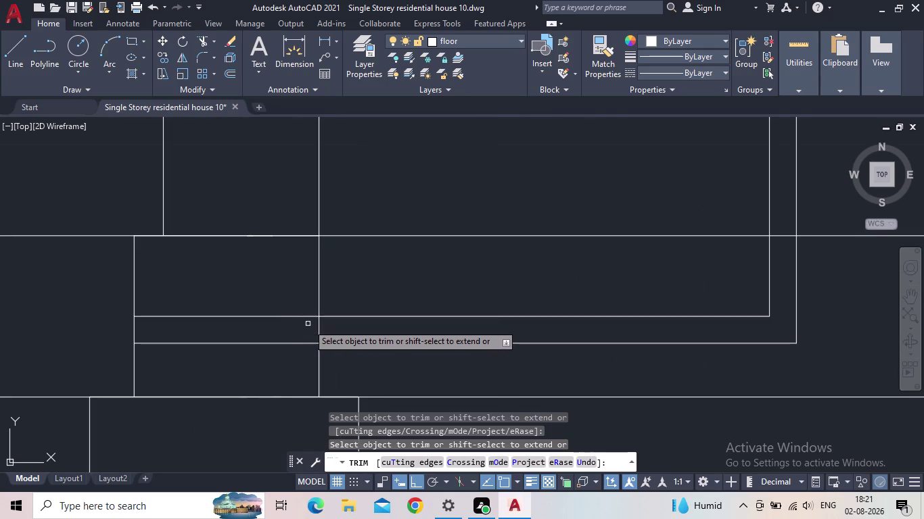
drag(329, 325, 298, 327)
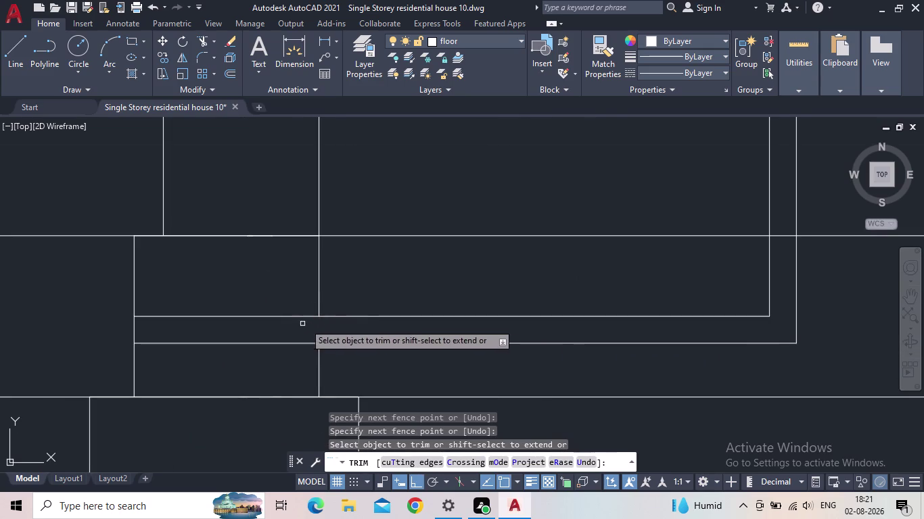
scroll(down, 3)
scroll(down, 3)
middle_drag(543, 282, 449, 313)
scroll(up, 3)
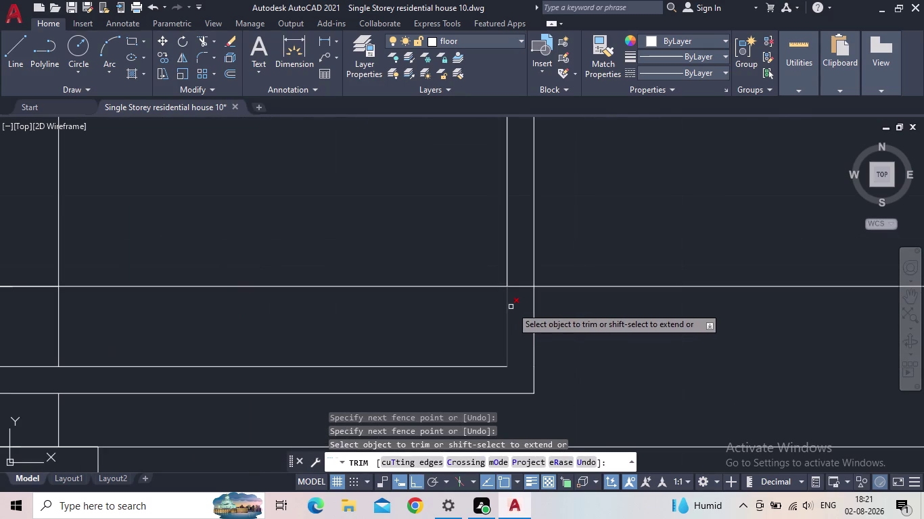
Trim the leftover line ends at the right corner, then view the whole wall section.
drag(518, 304, 520, 270)
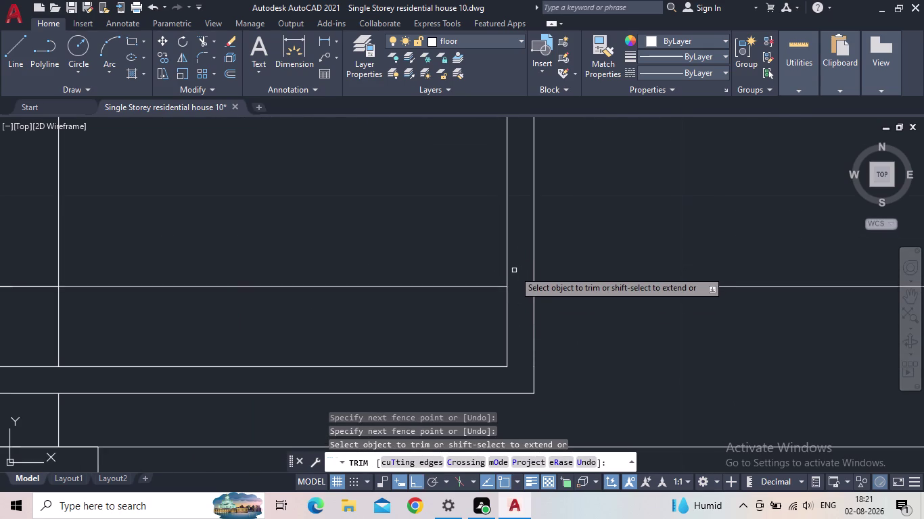
click(513, 270)
scroll(down, 3)
click(519, 274)
scroll(down, 3)
middle_drag(524, 307, 525, 346)
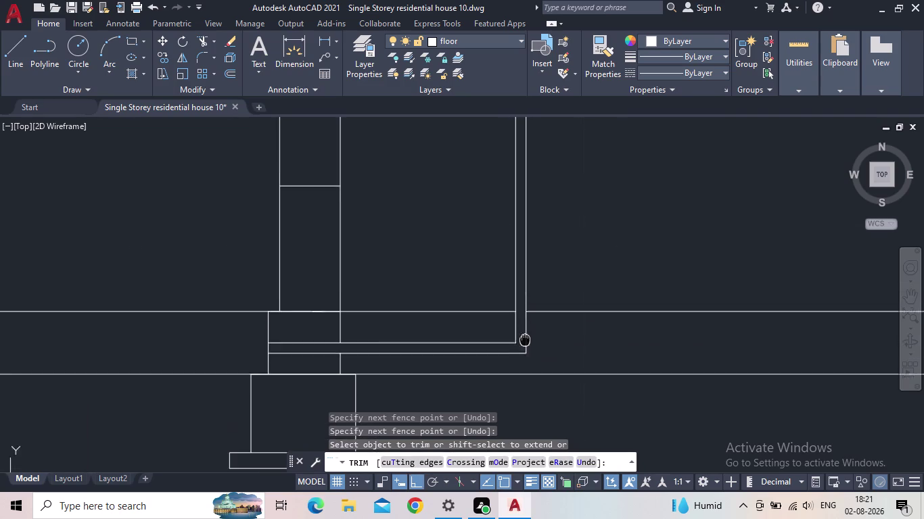
middle_drag(525, 346, 513, 406)
scroll(down, 3)
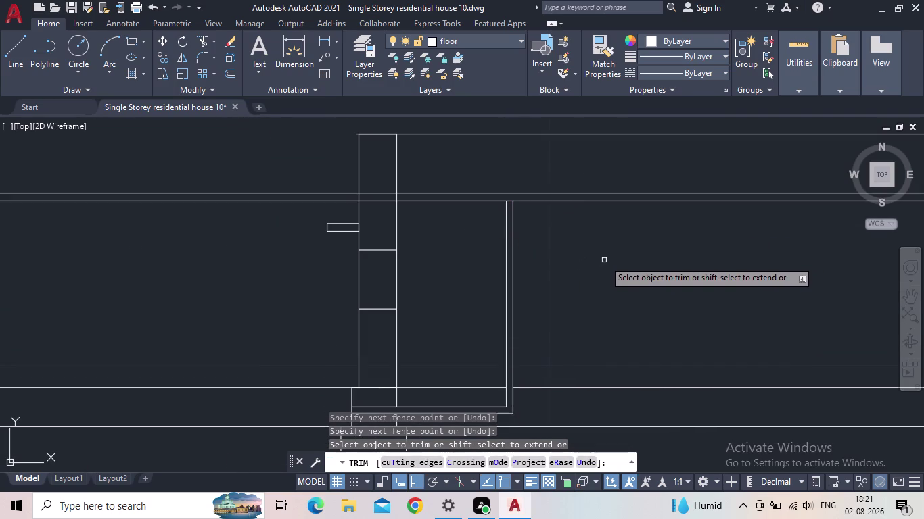
middle_drag(604, 259, 528, 274)
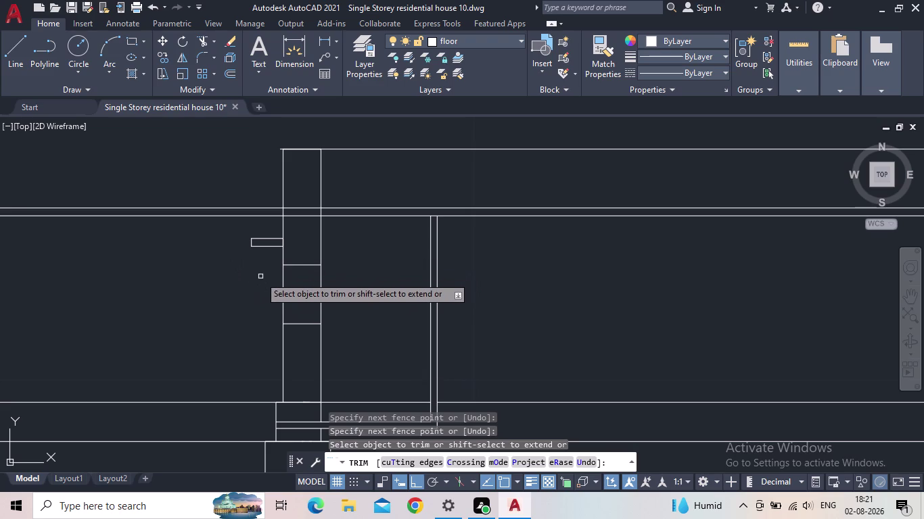
key(Escape)
scroll(down, 3)
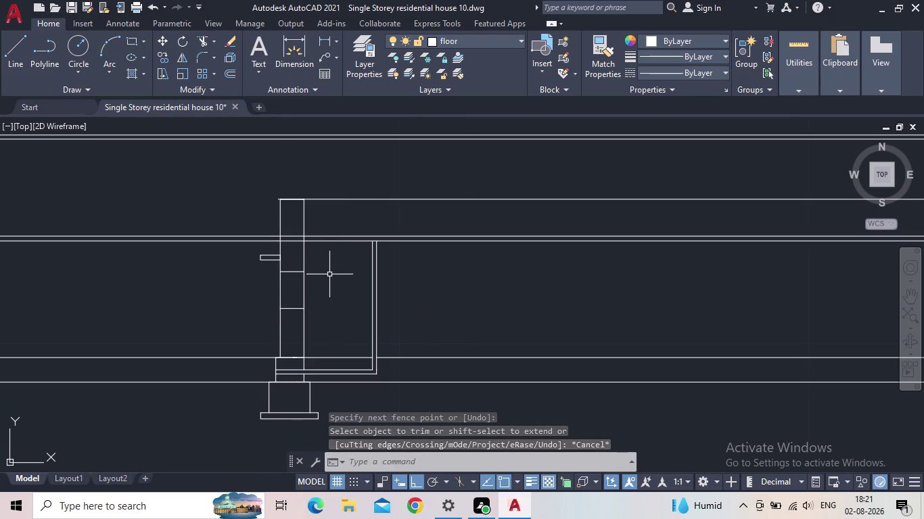
middle_drag(360, 322, 384, 281)
scroll(up, 3)
Draw the 1.67 × 1.2 staircase rectangle from the floor corner beside the wall.
click(11, 50)
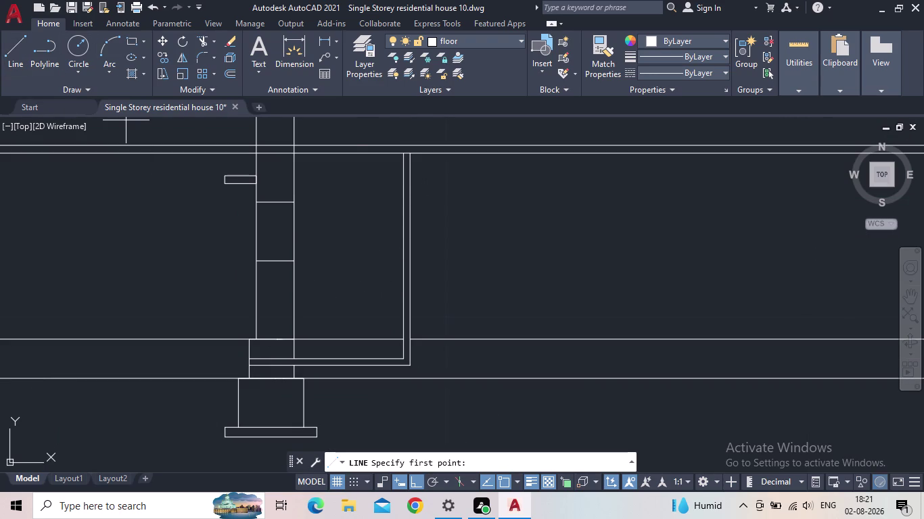
click(128, 41)
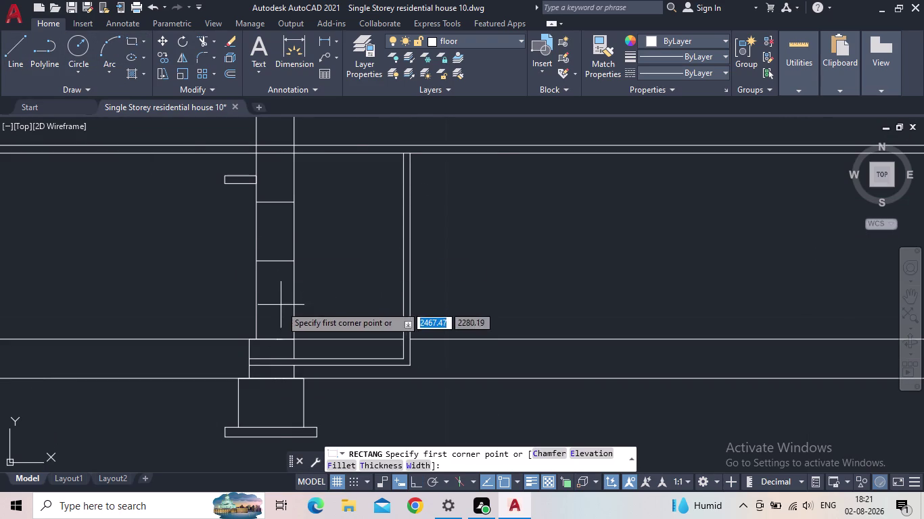
scroll(up, 3)
click(395, 340)
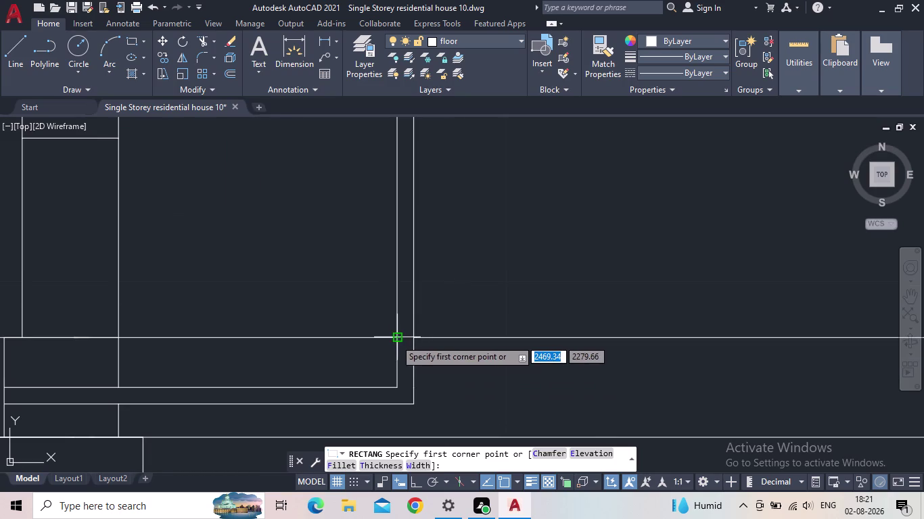
middle_drag(126, 200, 305, 234)
scroll(down, 3)
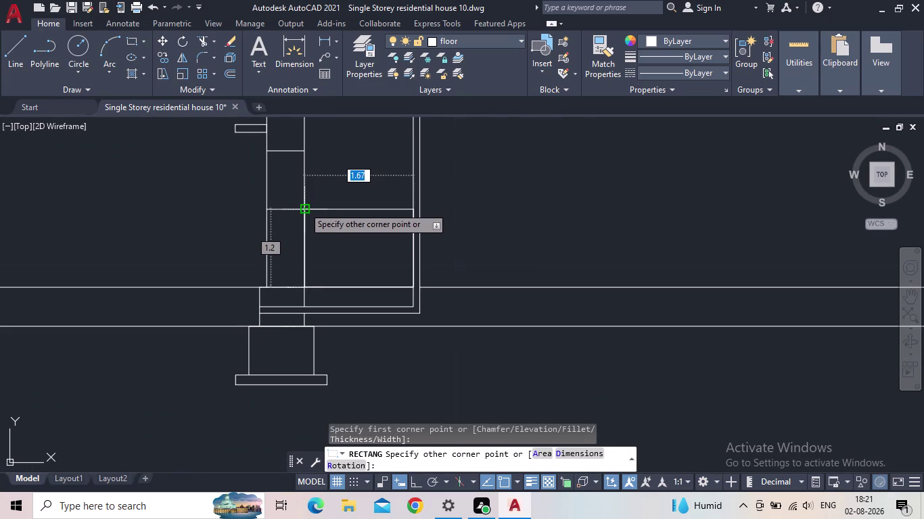
click(304, 207)
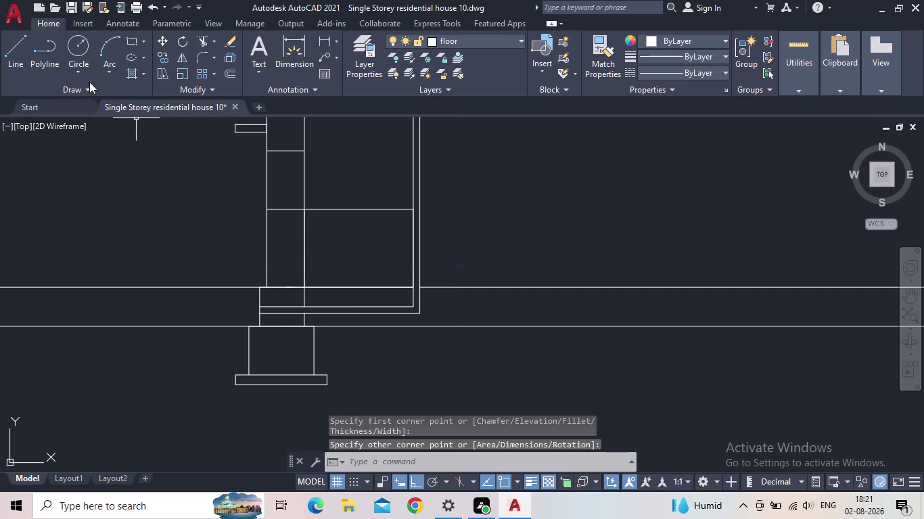
click(14, 53)
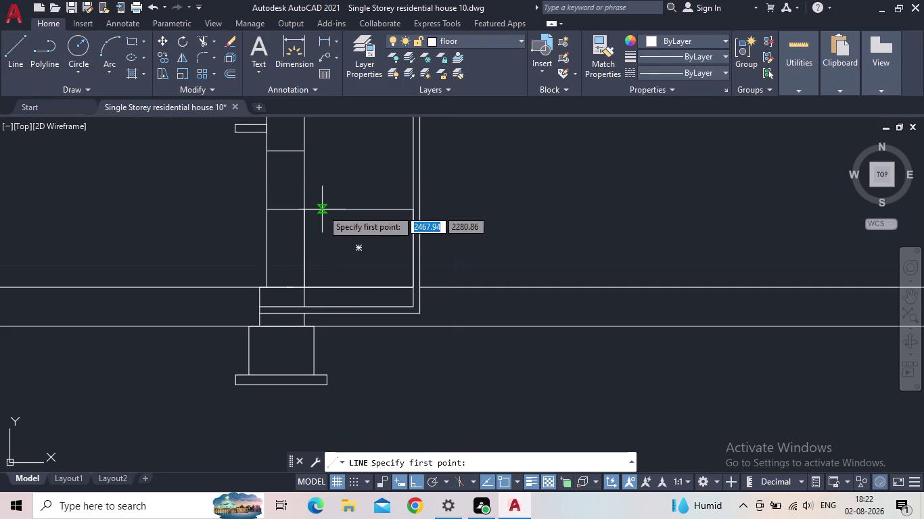
Draw three vertical step dividers from the top to the bottom of the staircase rectangle.
click(322, 210)
click(320, 290)
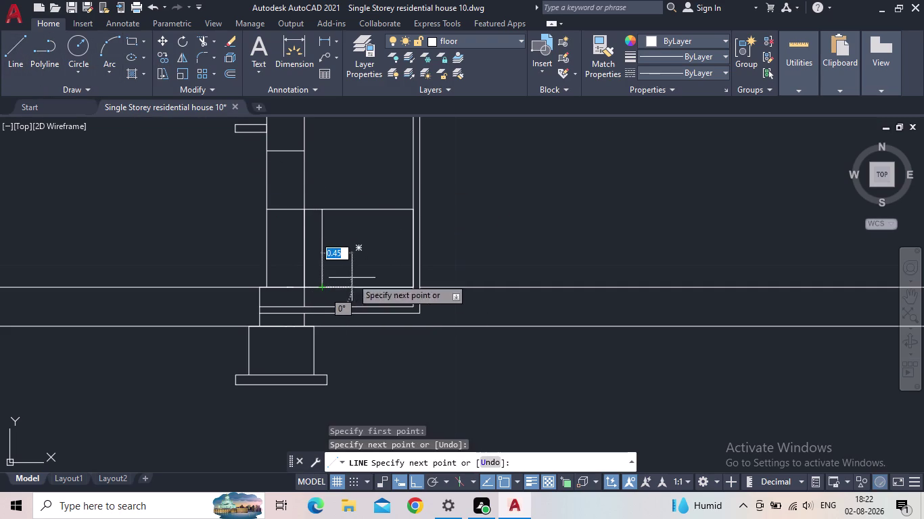
key(Escape)
key(space)
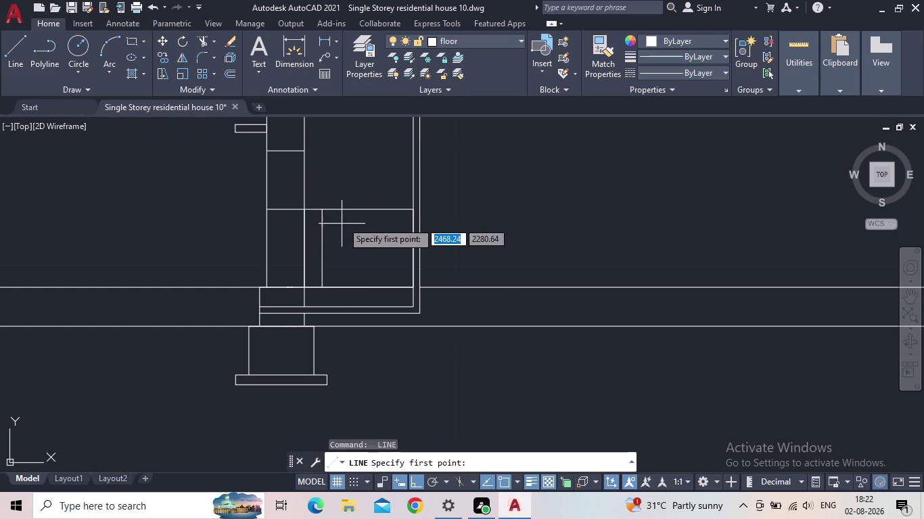
click(352, 212)
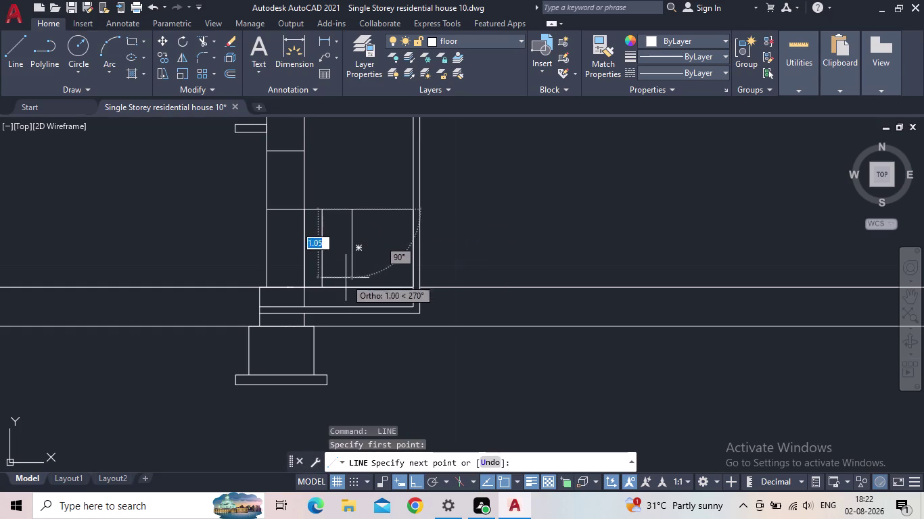
click(349, 287)
key(space)
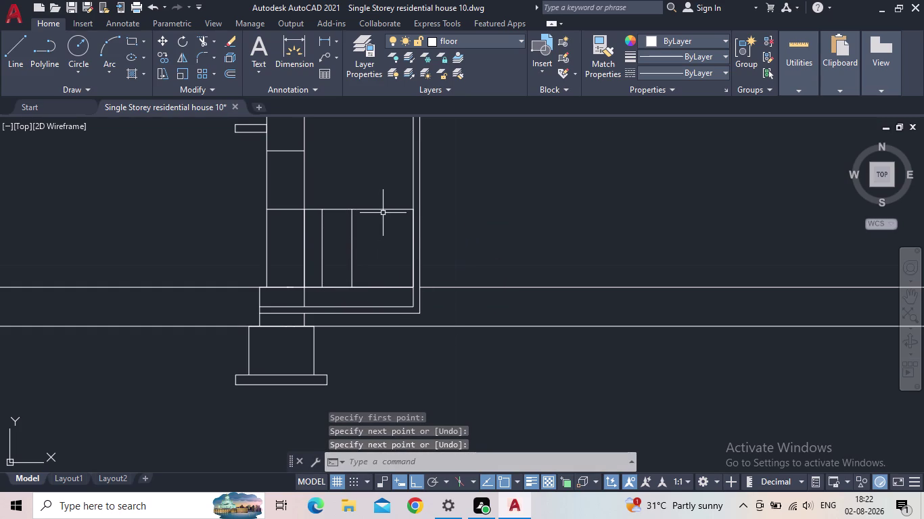
key(space)
drag(382, 212, 382, 224)
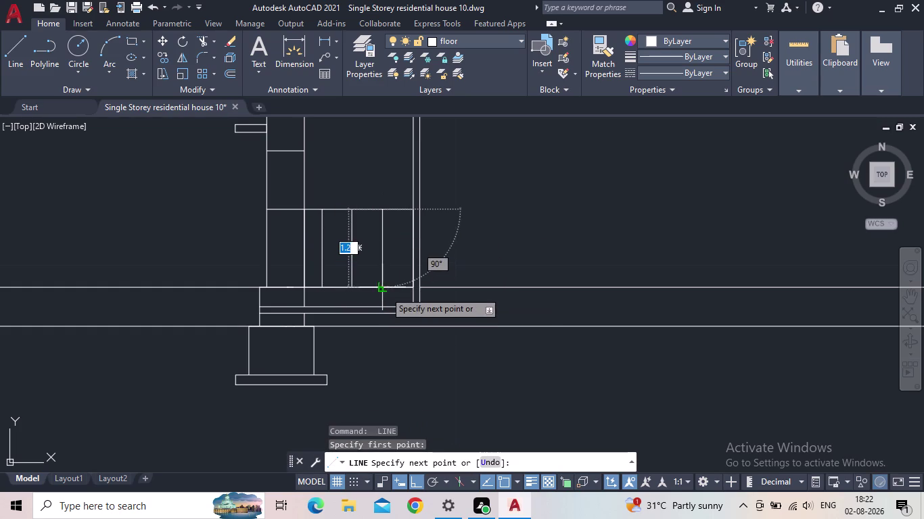
click(385, 290)
key(Escape)
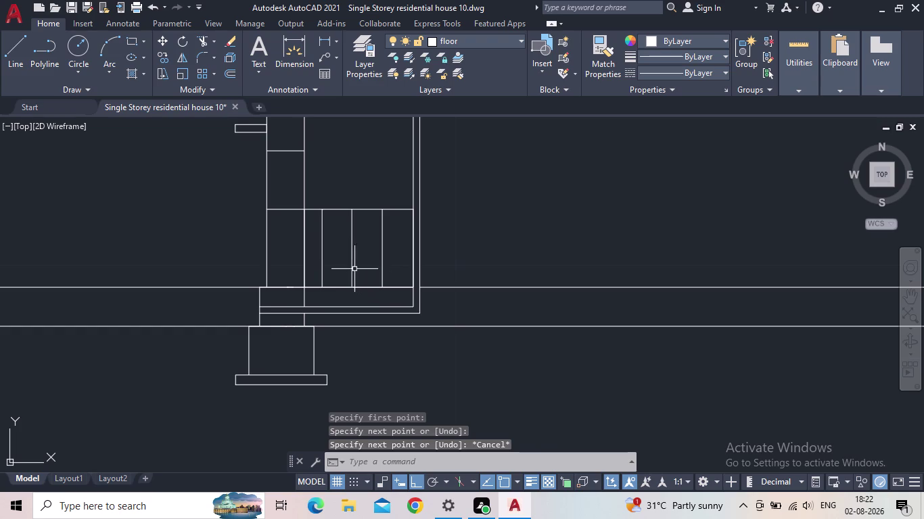
Draw two horizontal dividers across the rectangle to complete the step grid.
key(space)
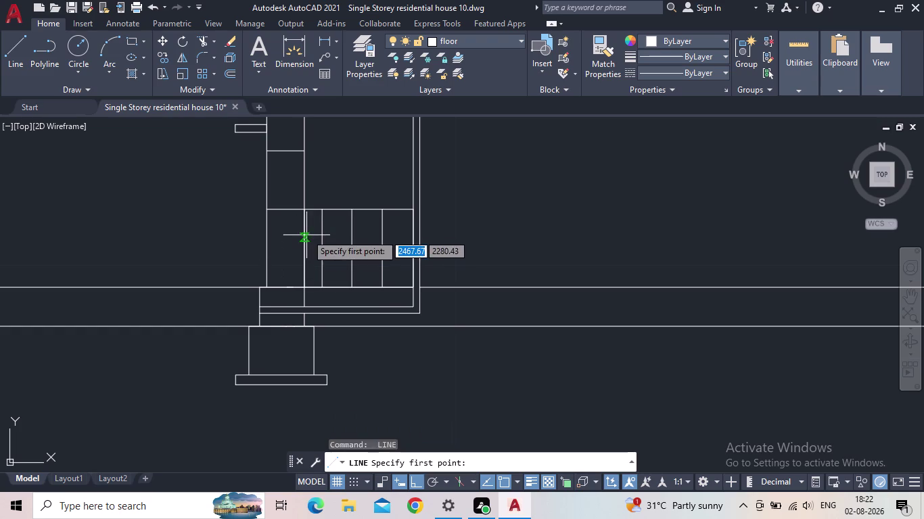
click(305, 234)
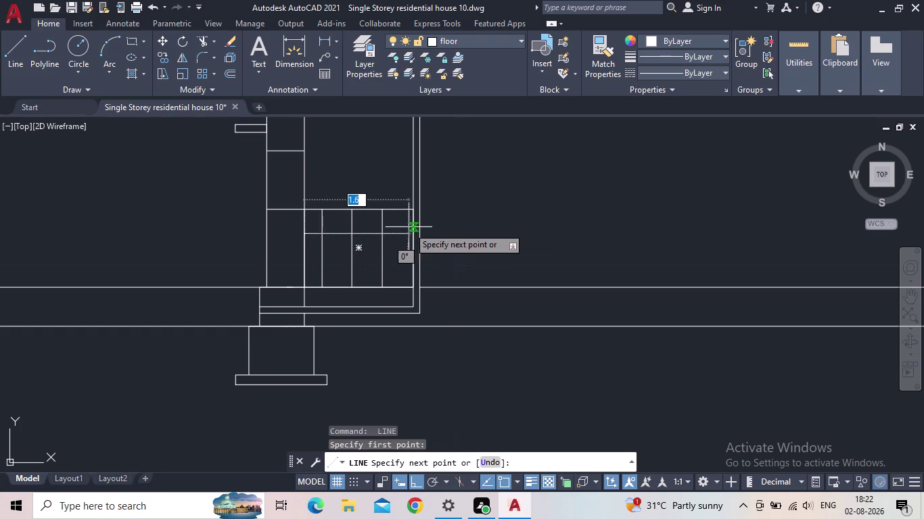
click(408, 233)
key(space)
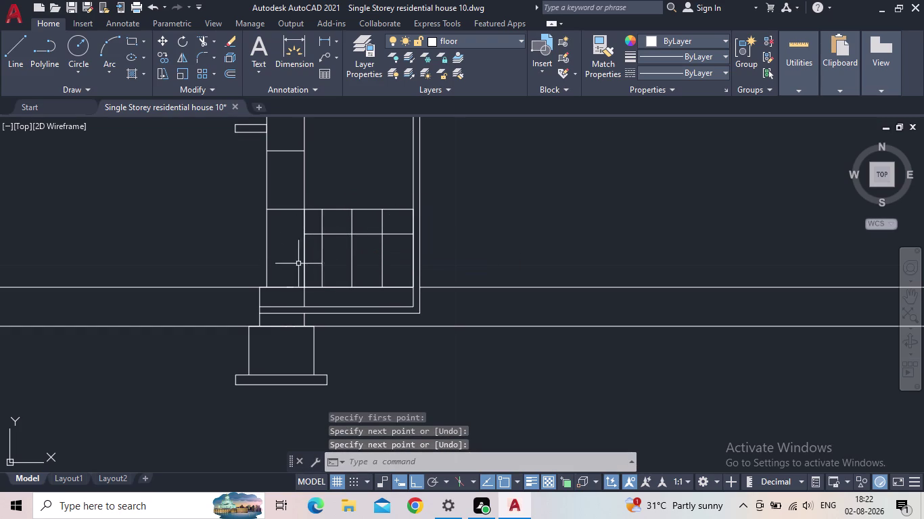
key(space)
click(304, 262)
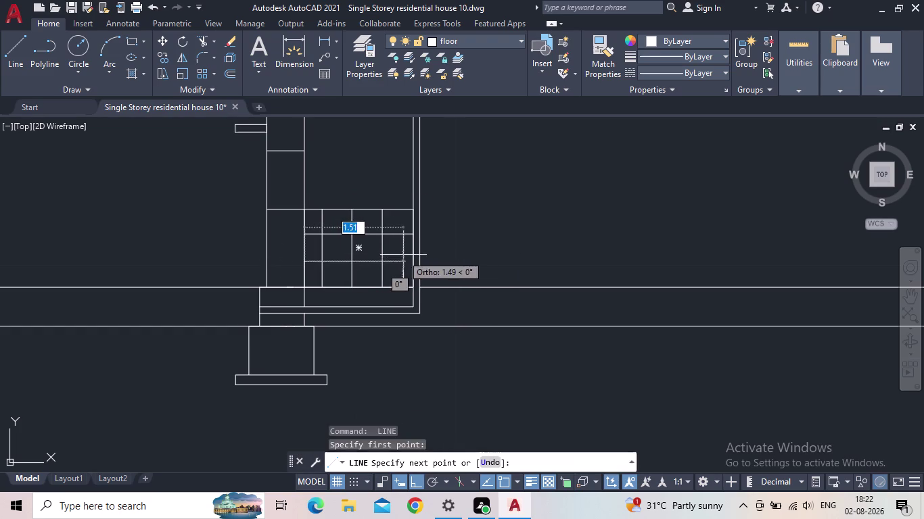
click(410, 262)
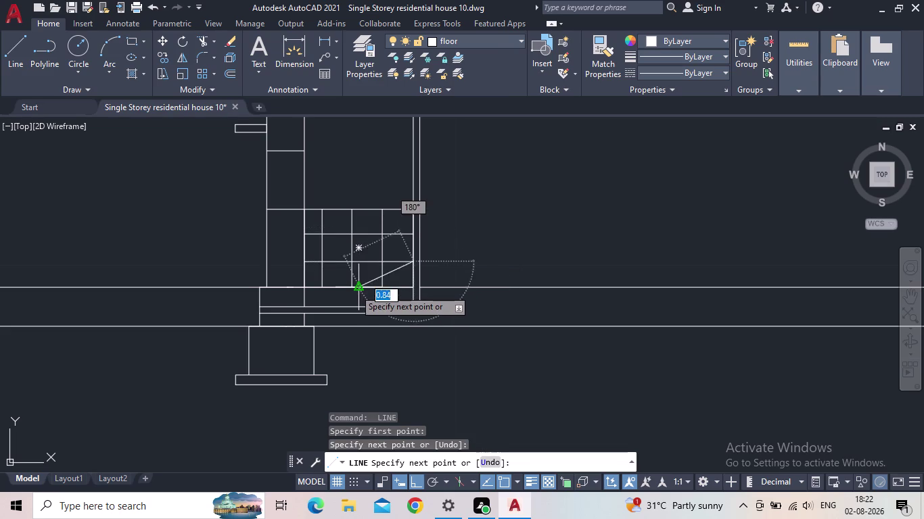
key(Escape)
scroll(down, 3)
middle_drag(339, 276, 367, 237)
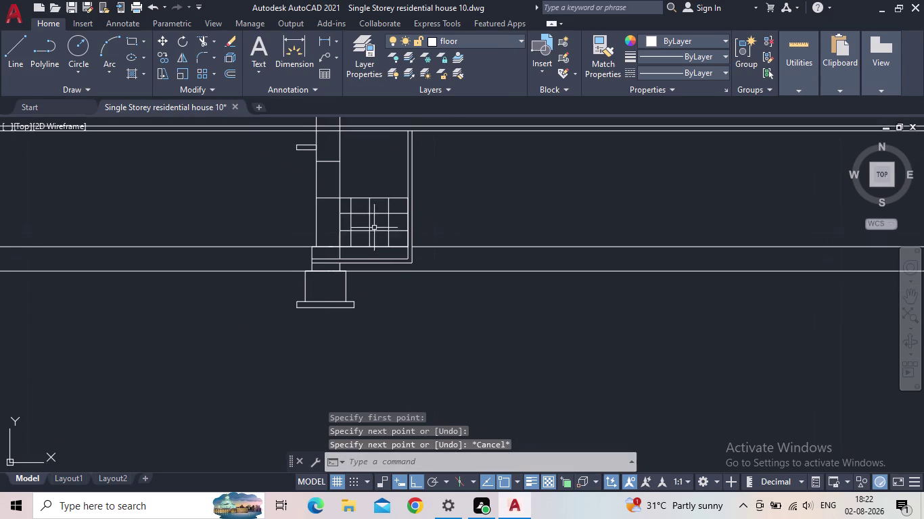
scroll(up, 3)
Start an offset, correcting the distance from 0.1 to 0.01.
key(o)
key(Return)
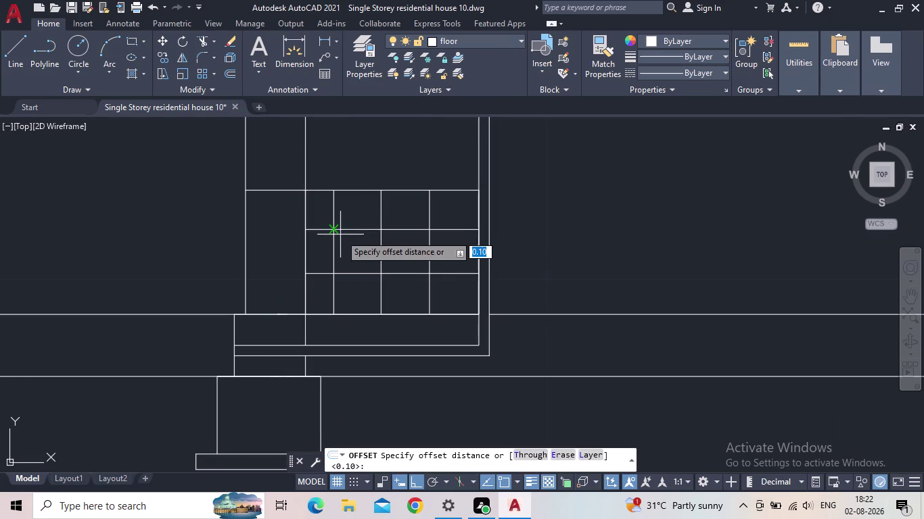
text(0.1)
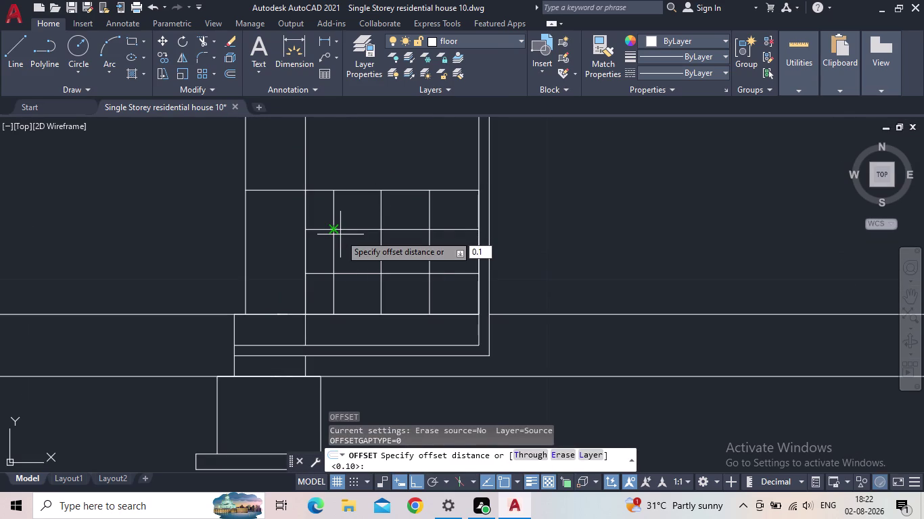
key(Return)
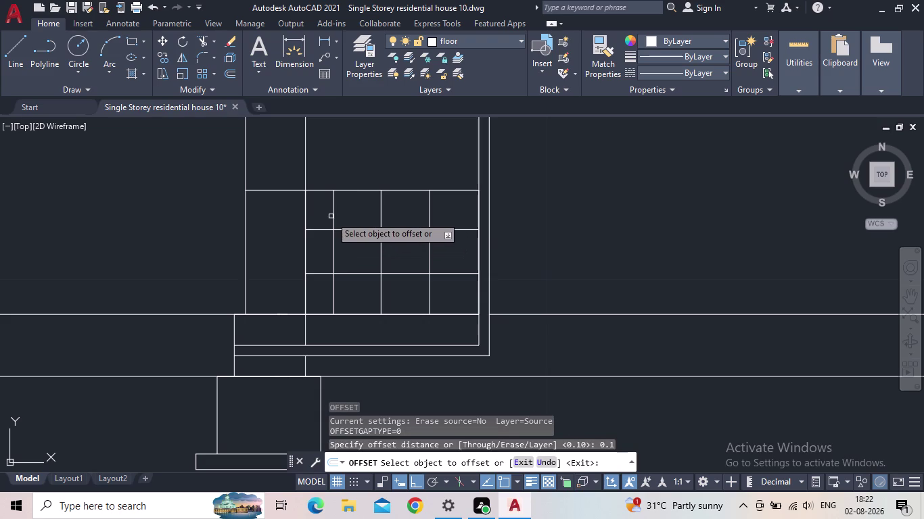
drag(332, 216, 340, 219)
key(Escape)
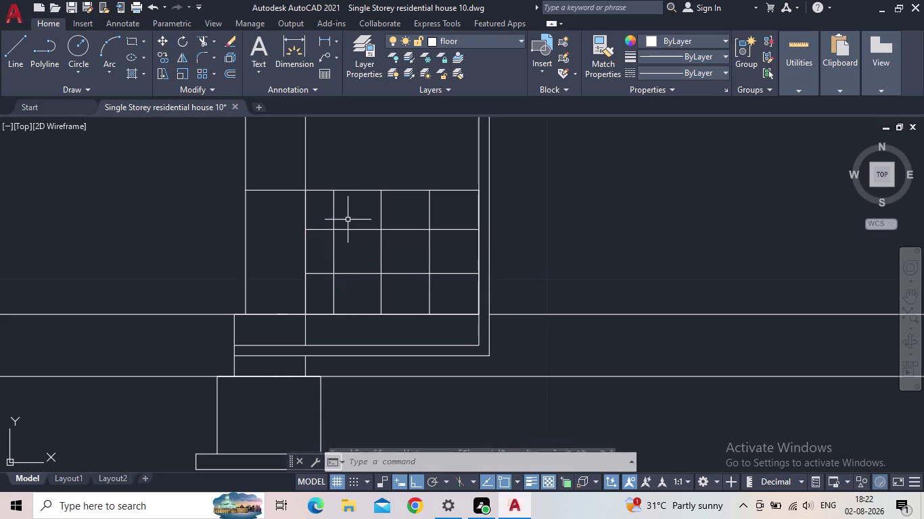
key(o)
key(Return)
text(0.)
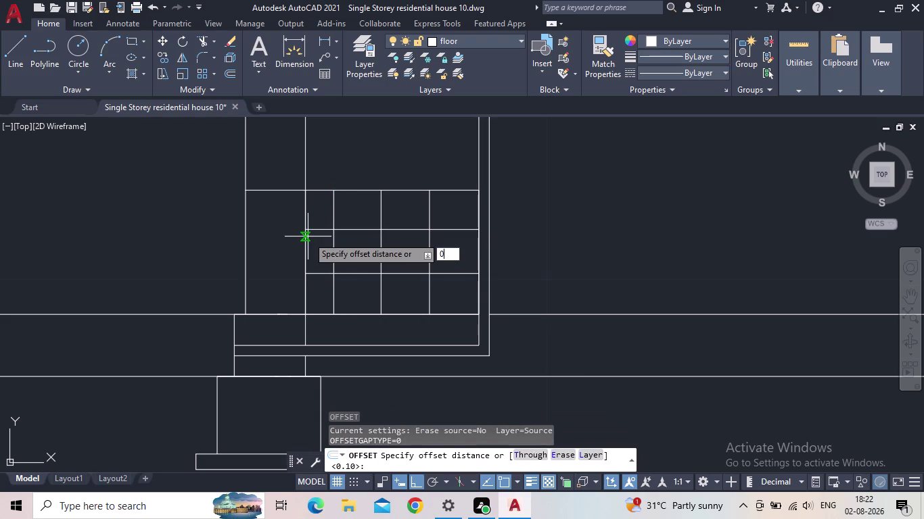
text(01)
key(Return)
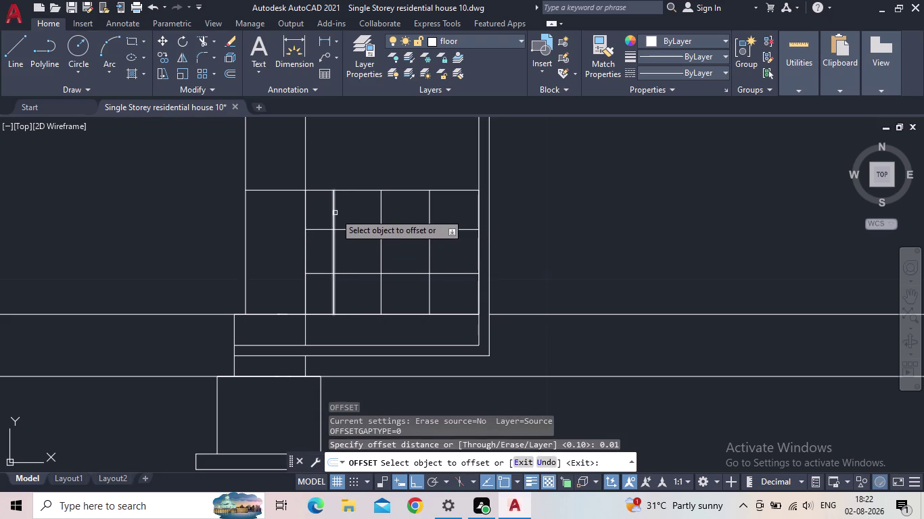
drag(334, 213, 346, 211)
Double the three vertical grid lines with 0.01 offset copies.
click(361, 207)
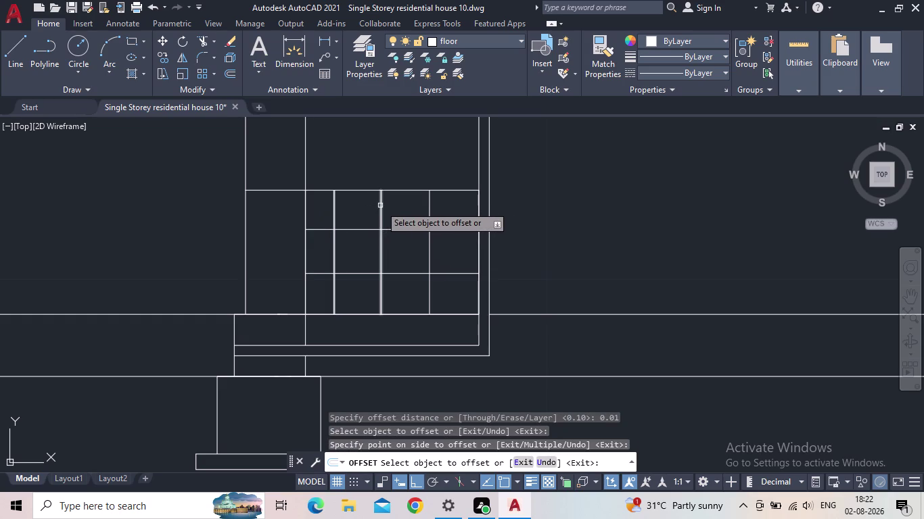
click(380, 206)
click(395, 206)
click(430, 213)
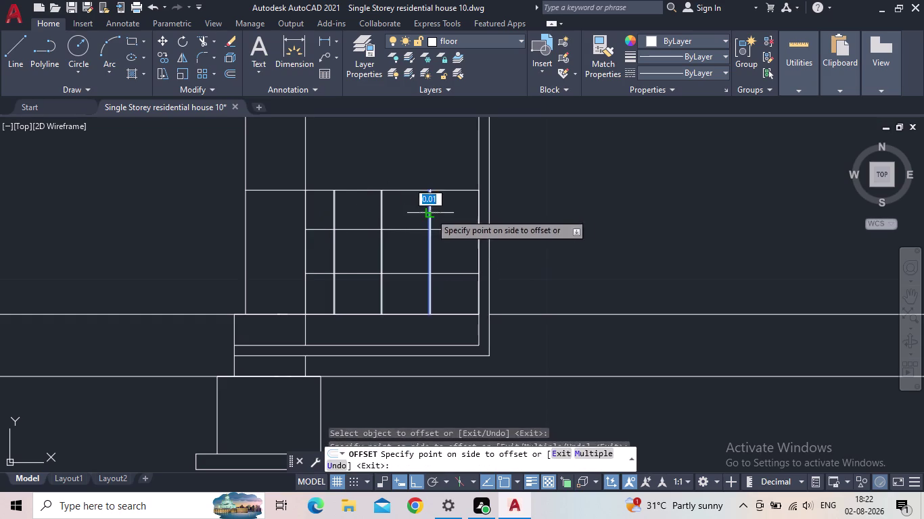
click(449, 212)
click(415, 230)
Double the two horizontal grid lines and the outer border inward at 0.01.
click(415, 238)
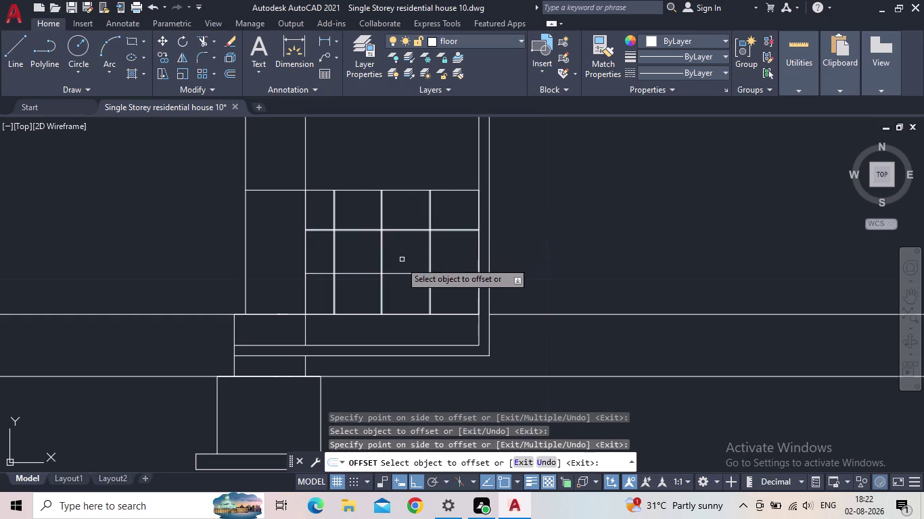
click(398, 272)
click(400, 284)
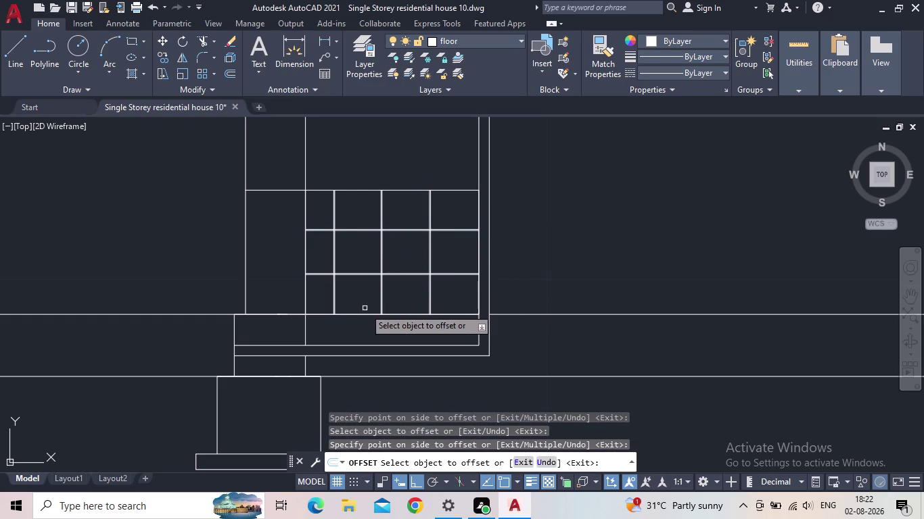
click(354, 191)
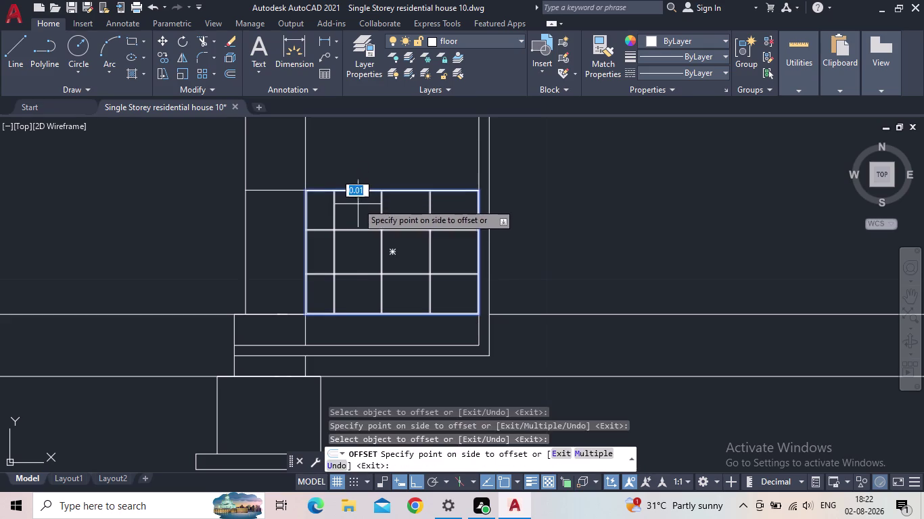
click(358, 205)
key(Escape)
scroll(up, 3)
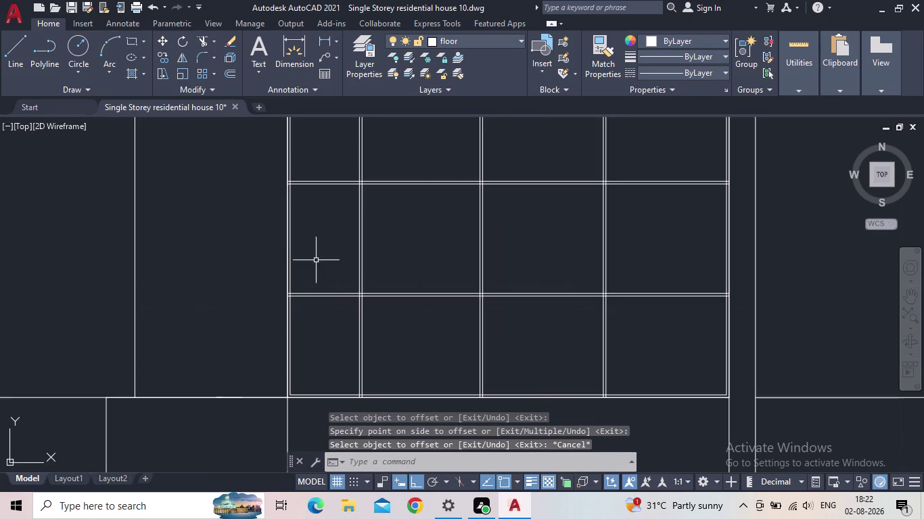
middle_drag(324, 332, 279, 339)
scroll(up, 3)
scroll(down, 3)
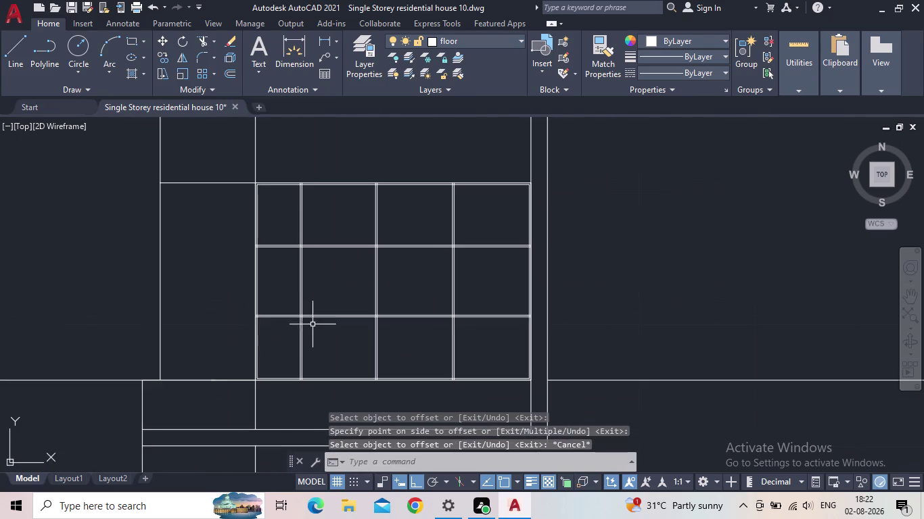
scroll(down, 3)
middle_drag(450, 289, 456, 265)
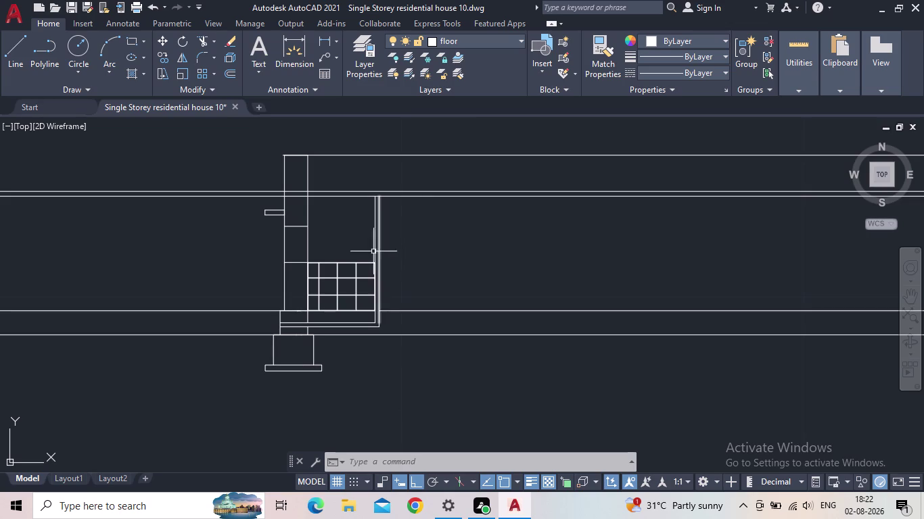
scroll(up, 3)
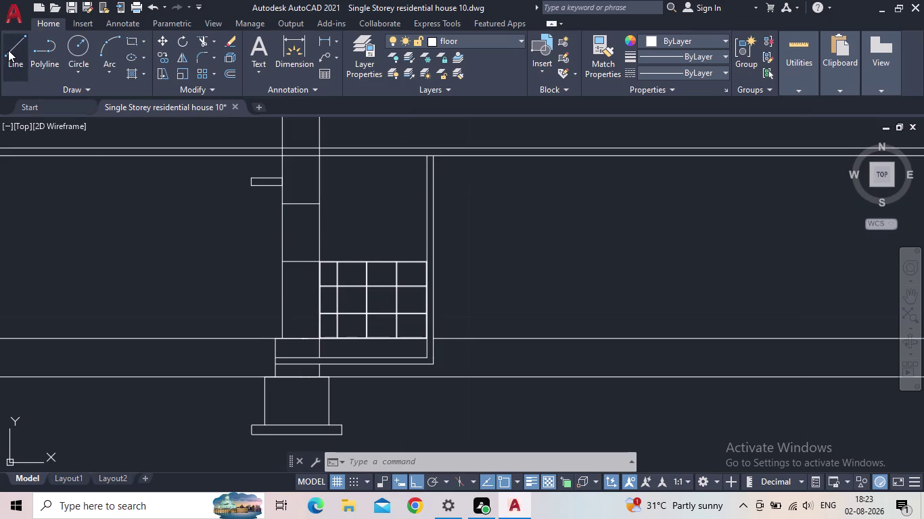
Draw a thin upright window rectangle beside the wall.
click(132, 40)
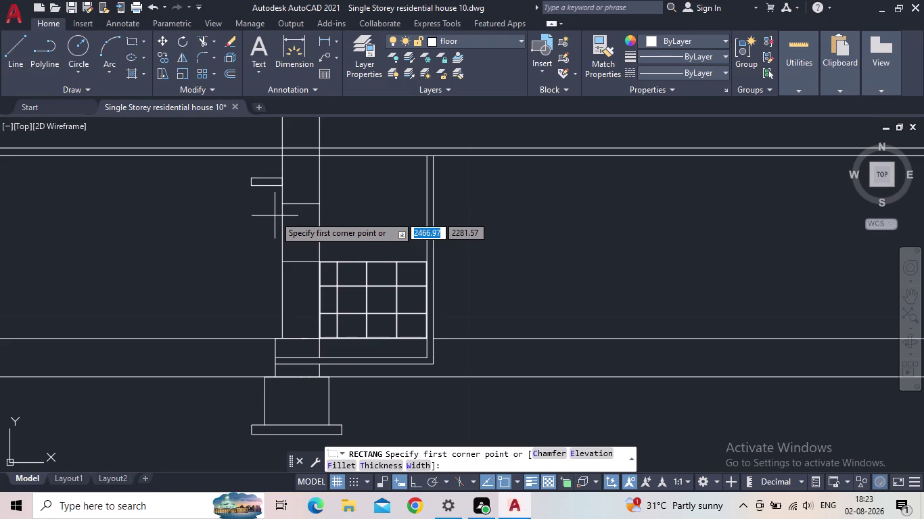
click(294, 204)
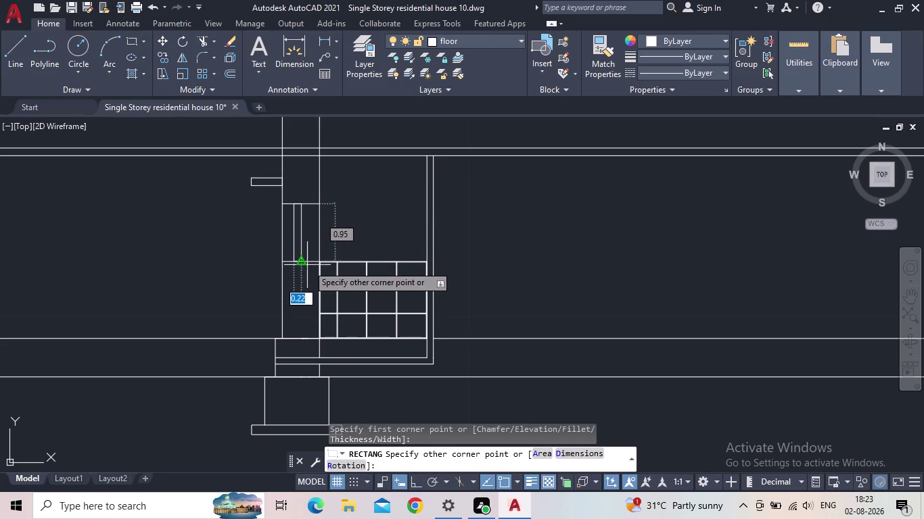
click(307, 264)
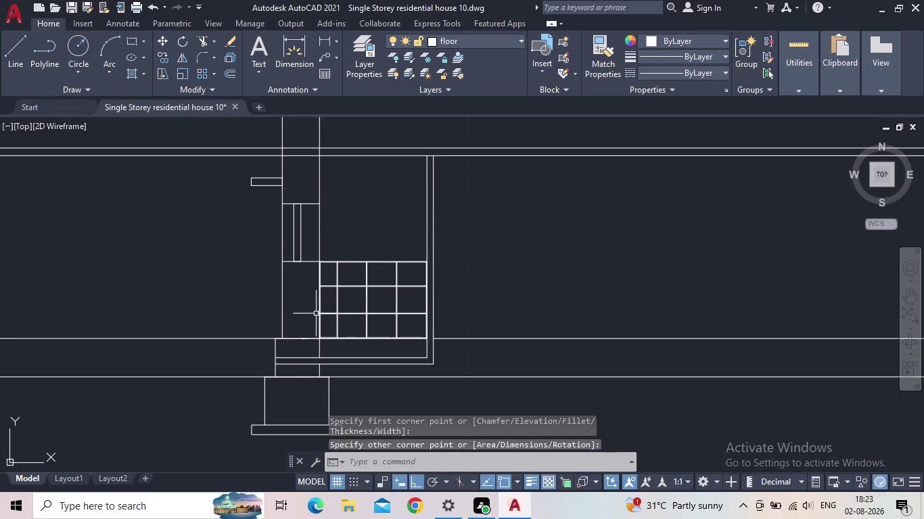
key(Escape)
Move the window rectangle into the wall using its top corner as base point.
click(308, 237)
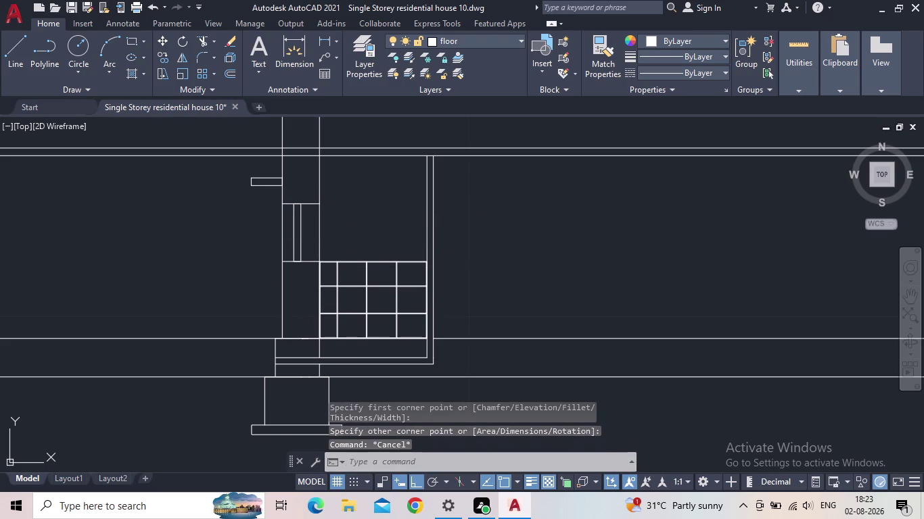
click(292, 238)
scroll(up, 3)
scroll(up, 3)
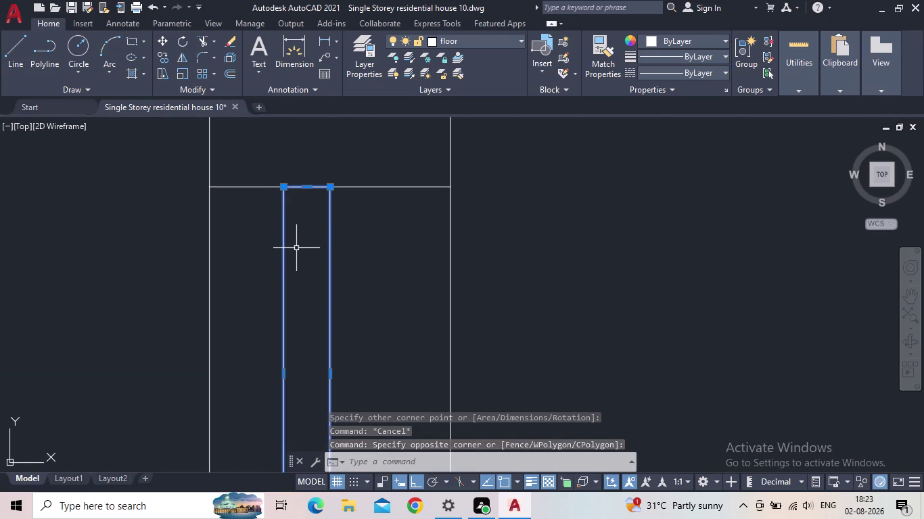
key(m)
key(Return)
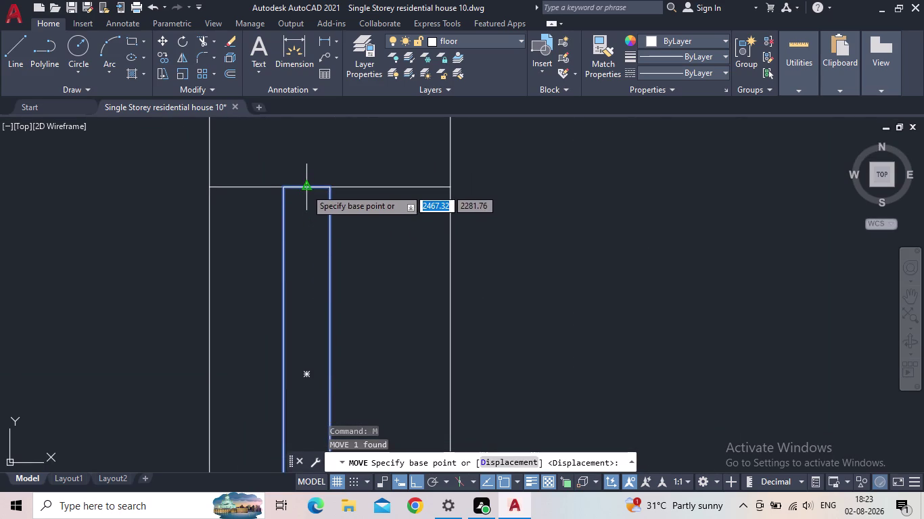
click(306, 189)
click(321, 187)
scroll(down, 3)
middle_drag(347, 249, 331, 248)
key(Escape)
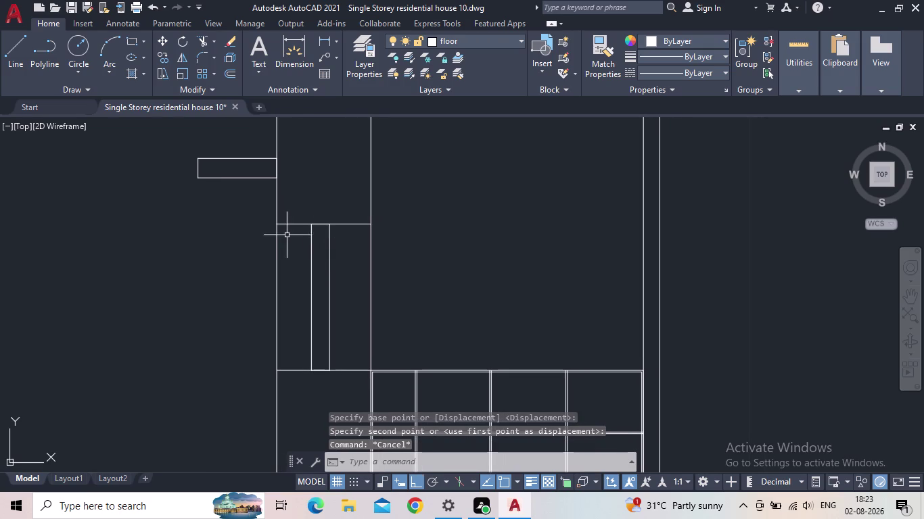
Draw a vertical dividing line through the window rectangle.
key(l)
key(space)
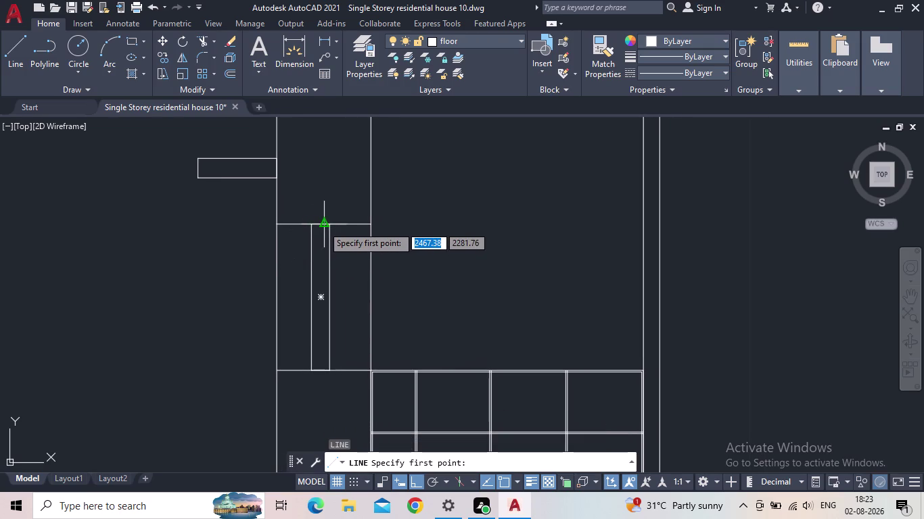
drag(317, 227, 316, 236)
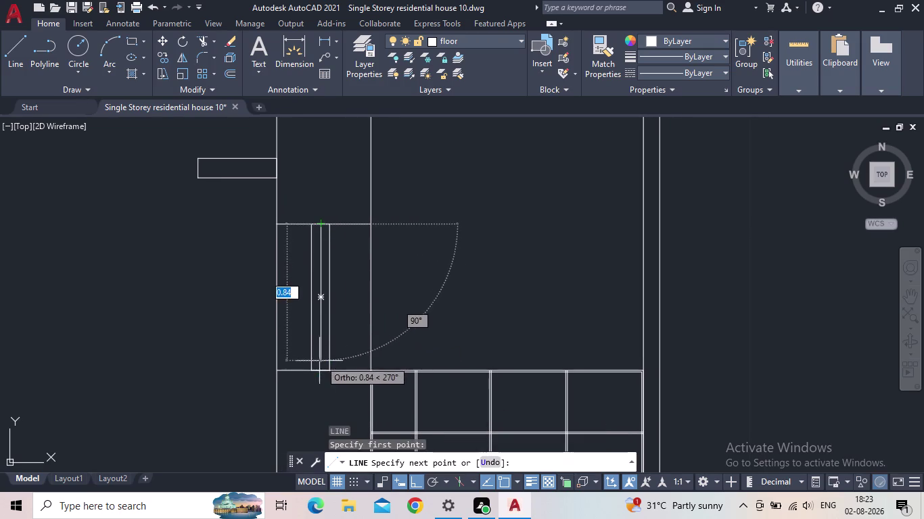
click(319, 370)
key(Escape)
scroll(down, 3)
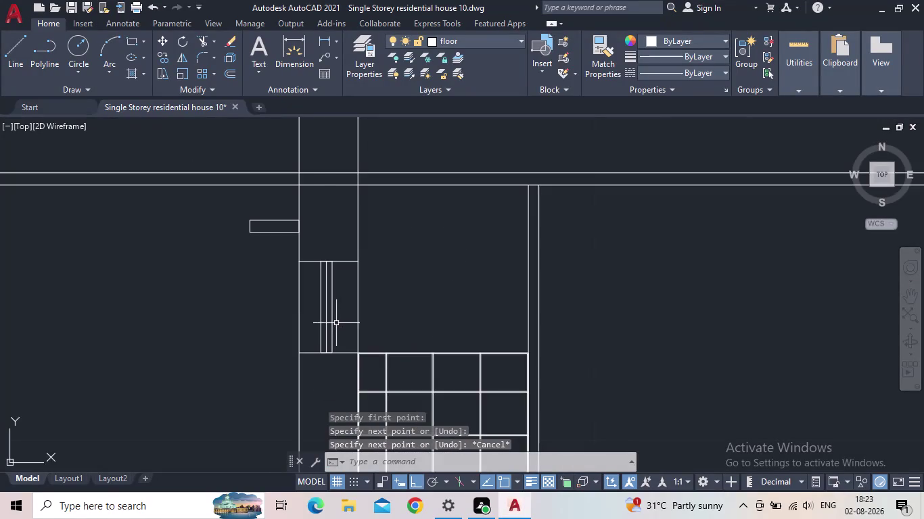
middle_click(336, 323)
scroll(down, 3)
scroll(up, 3)
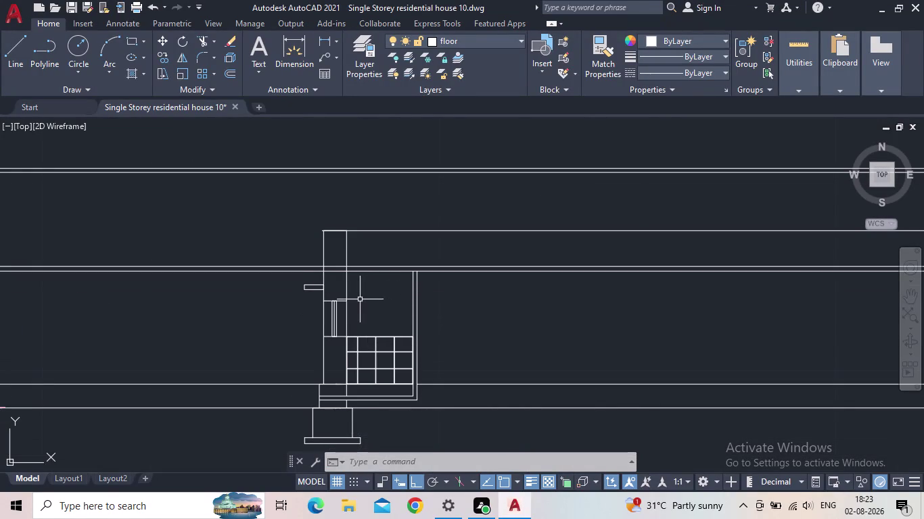
Offset the line above the window by 0.1, then delete the unwanted copy.
scroll(up, 3)
scroll(up, 3)
key(o)
key(Return)
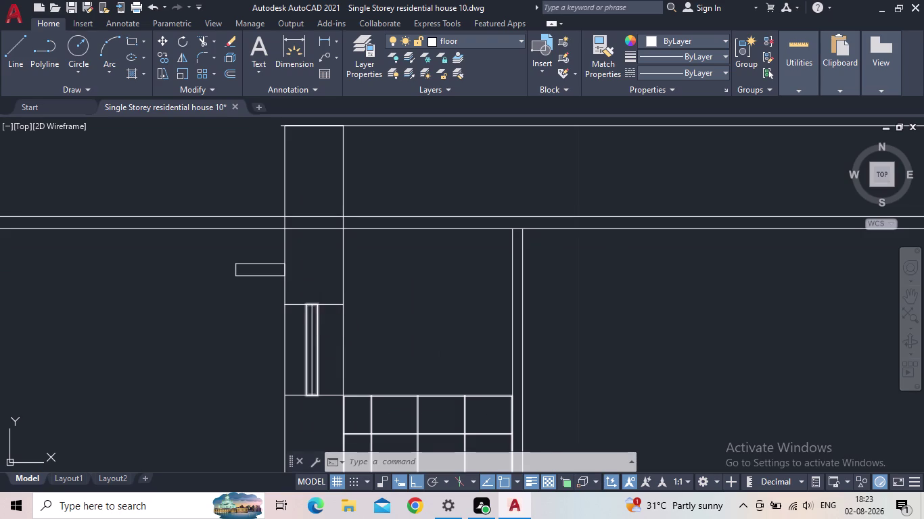
text(0.)
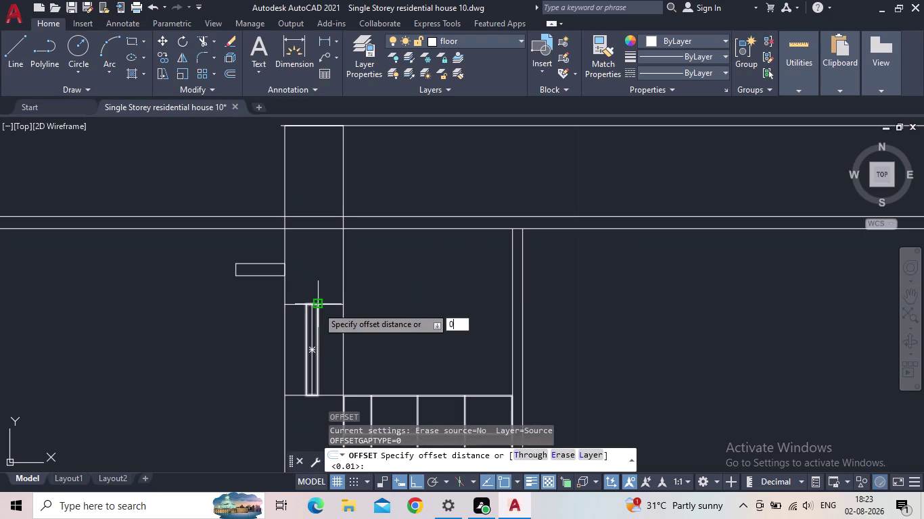
text(1)
key(Return)
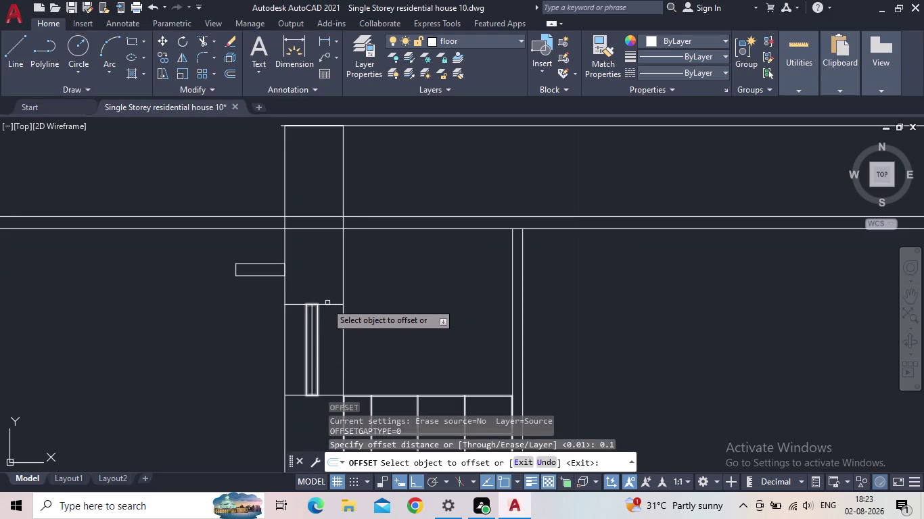
click(330, 305)
click(332, 294)
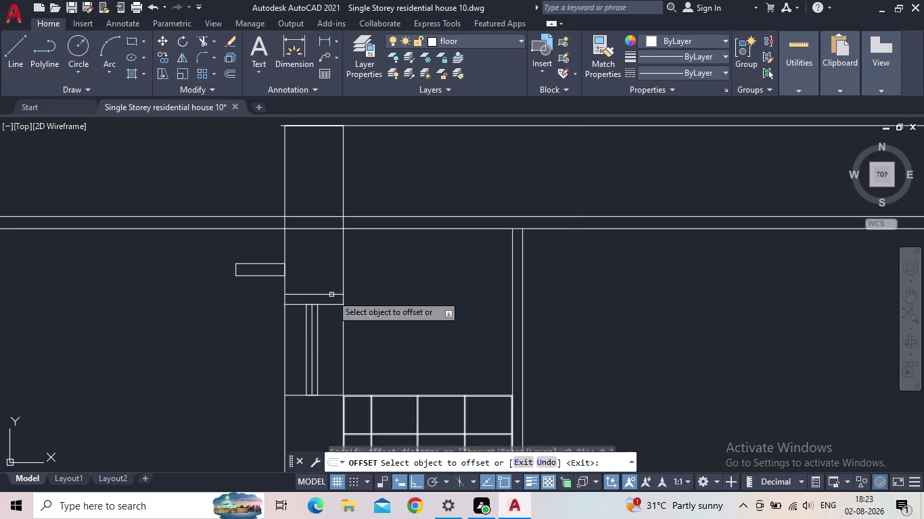
key(Escape)
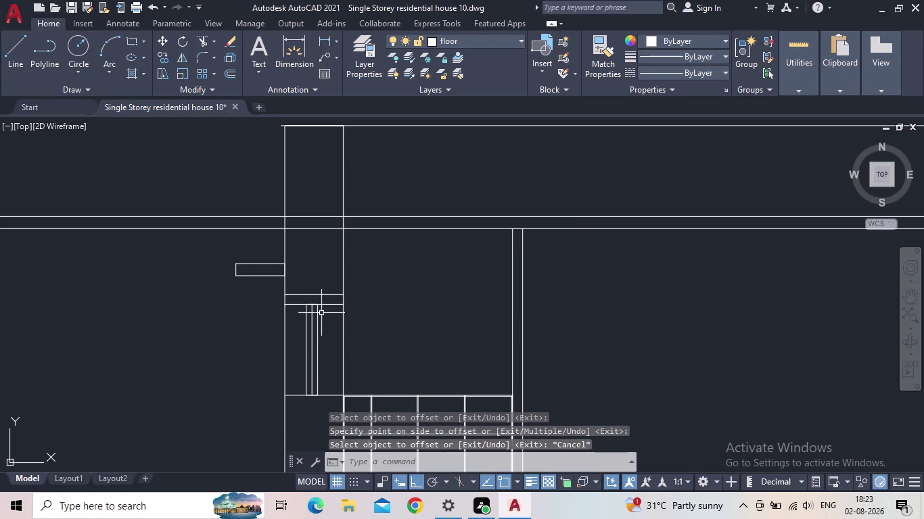
click(323, 293)
key(Delete)
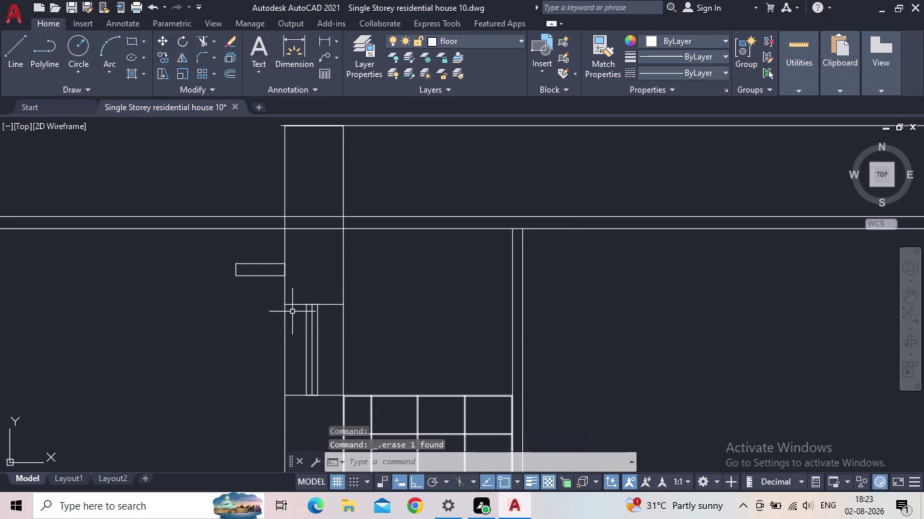
Restart the offset with a 0.01 distance after a mistaken entry.
text(0.01)
key(Return)
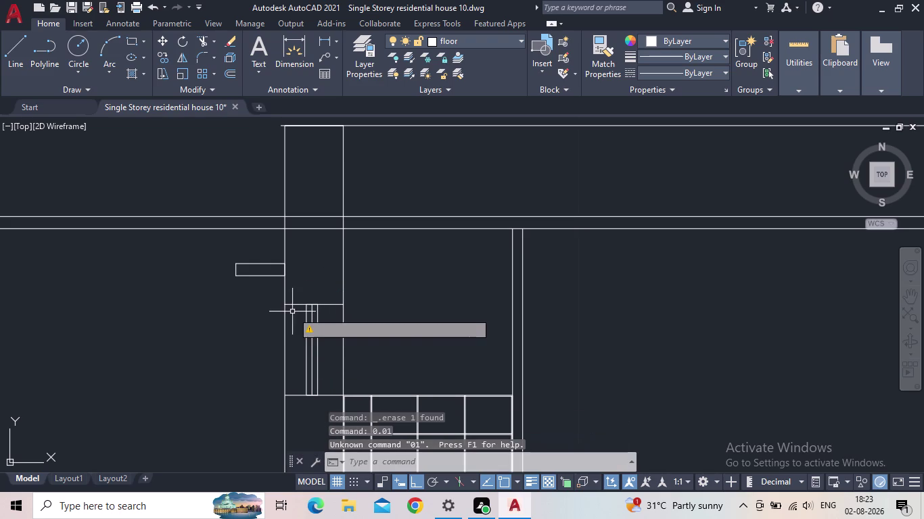
key(Escape)
key(o)
key(Return)
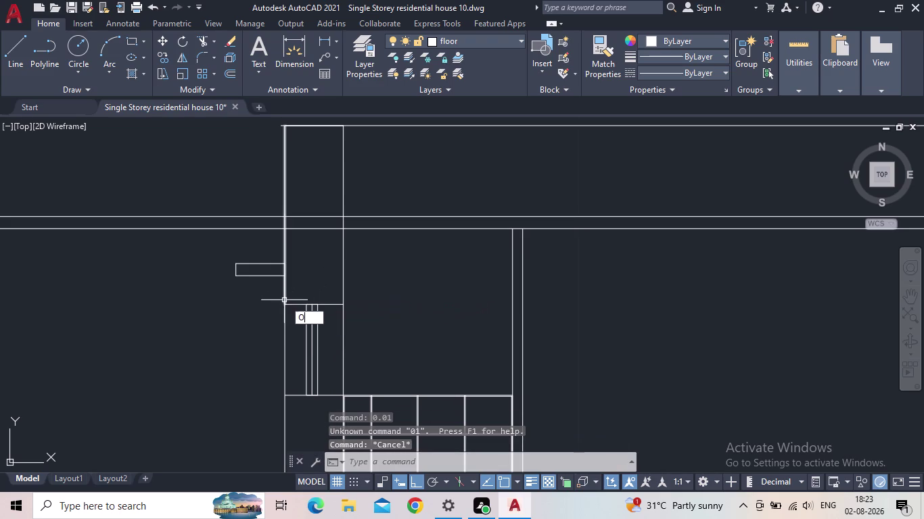
text(00)
key(BackSpace)
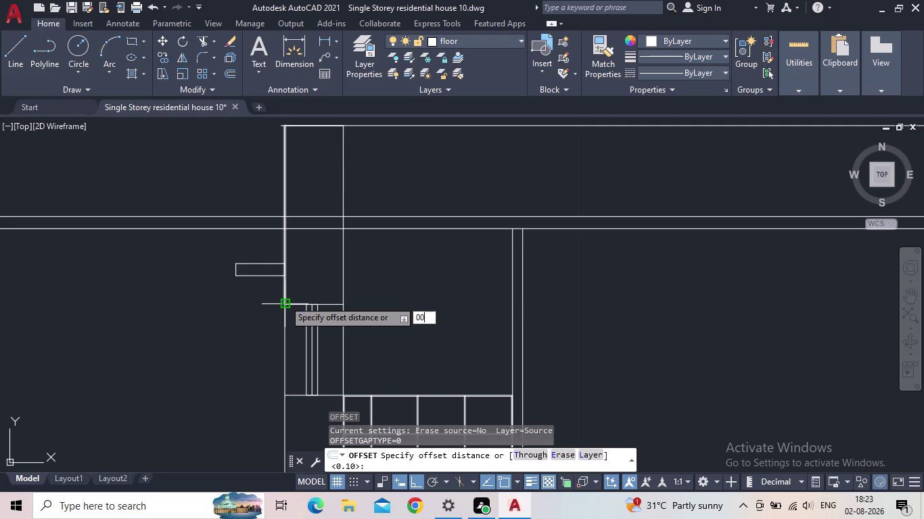
text(.01)
key(Return)
Offset the vertical wall line and the floor line by 0.01.
scroll(up, 3)
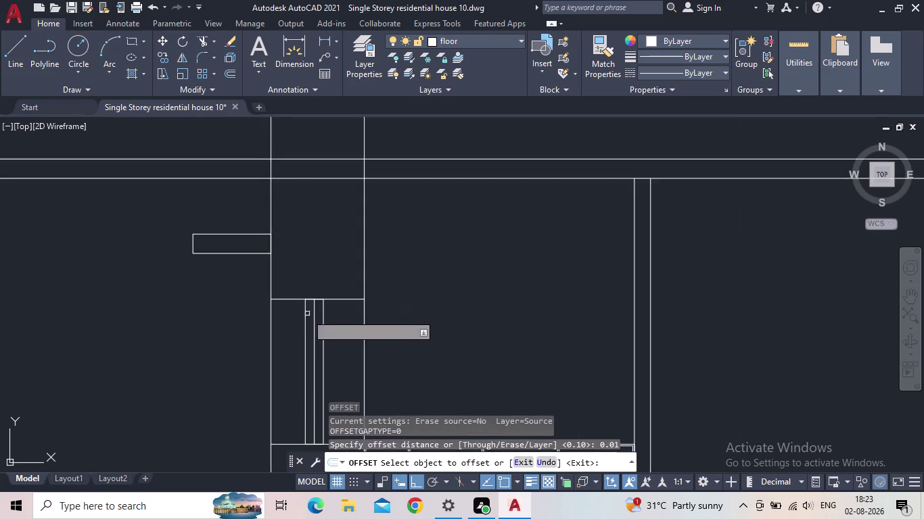
scroll(up, 3)
click(301, 303)
click(300, 278)
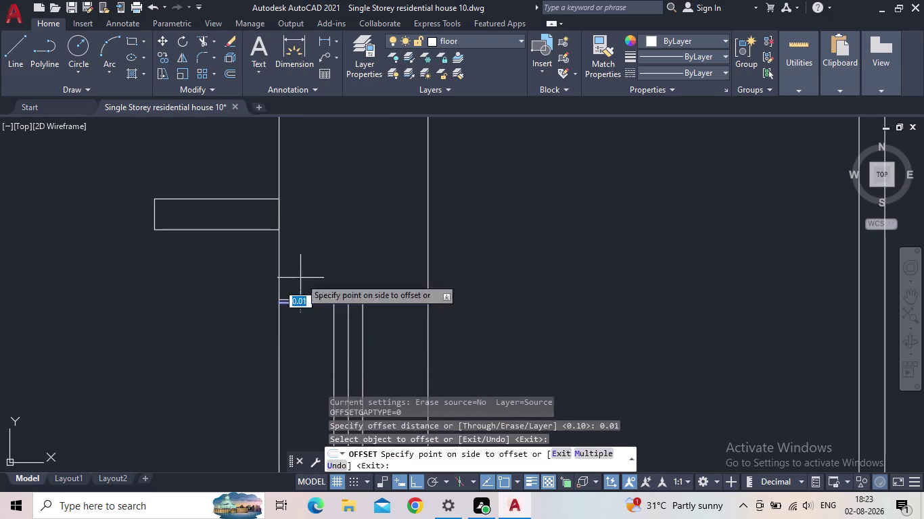
scroll(down, 3)
middle_drag(310, 333, 273, 176)
scroll(up, 3)
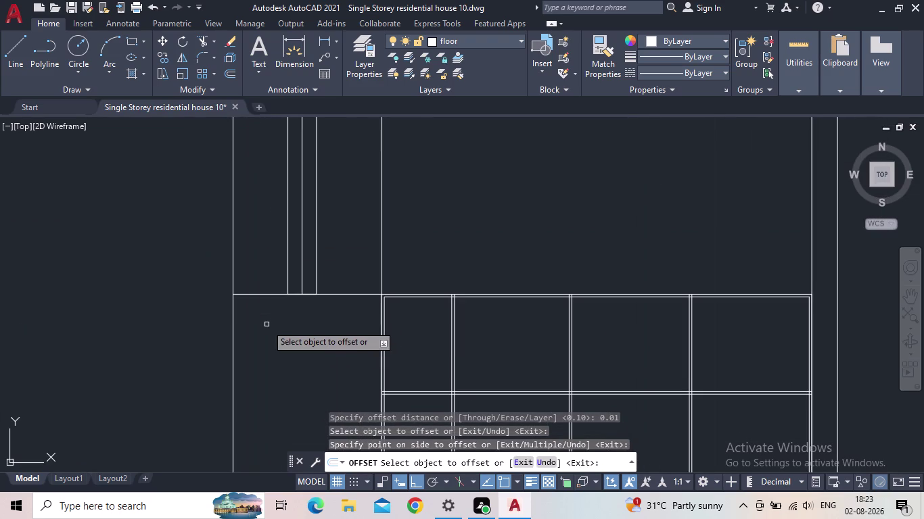
click(263, 294)
click(264, 311)
scroll(down, 3)
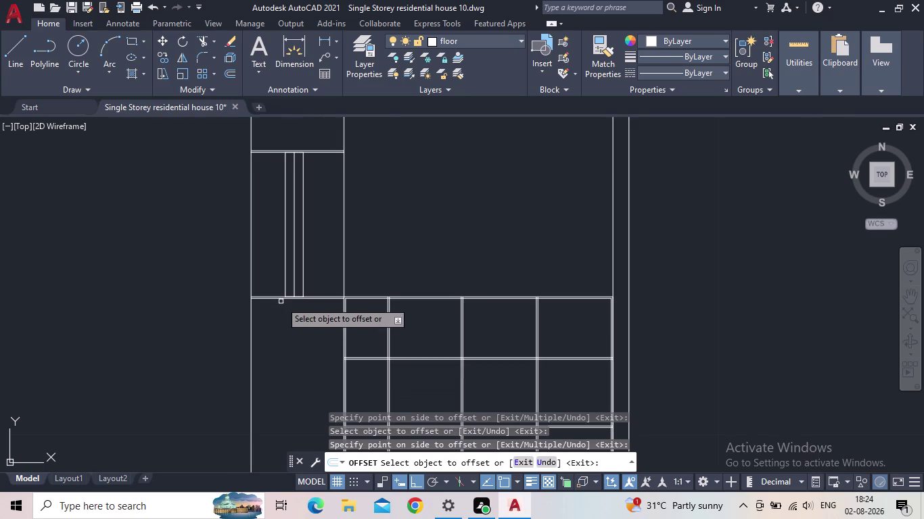
key(Escape)
scroll(down, 3)
middle_drag(290, 303, 264, 316)
scroll(down, 3)
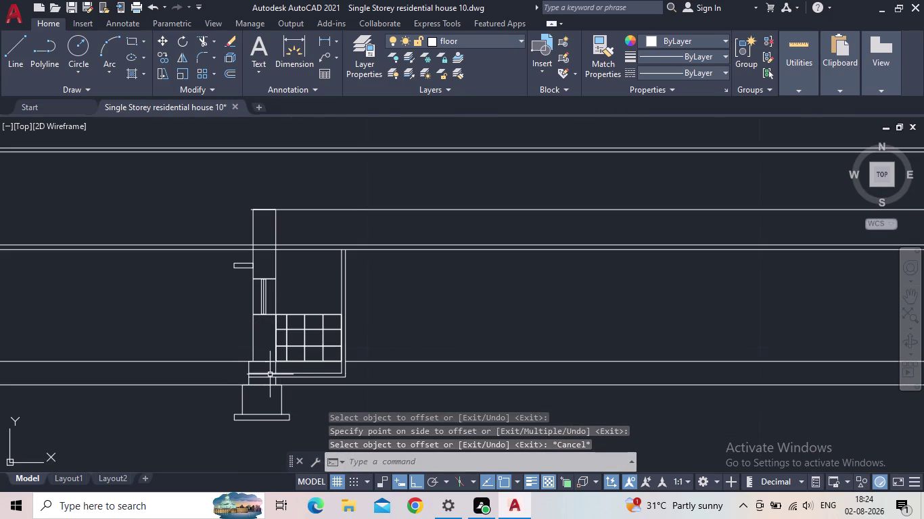
scroll(up, 3)
scroll(down, 3)
middle_drag(371, 332, 282, 338)
scroll(down, 3)
middle_click(276, 346)
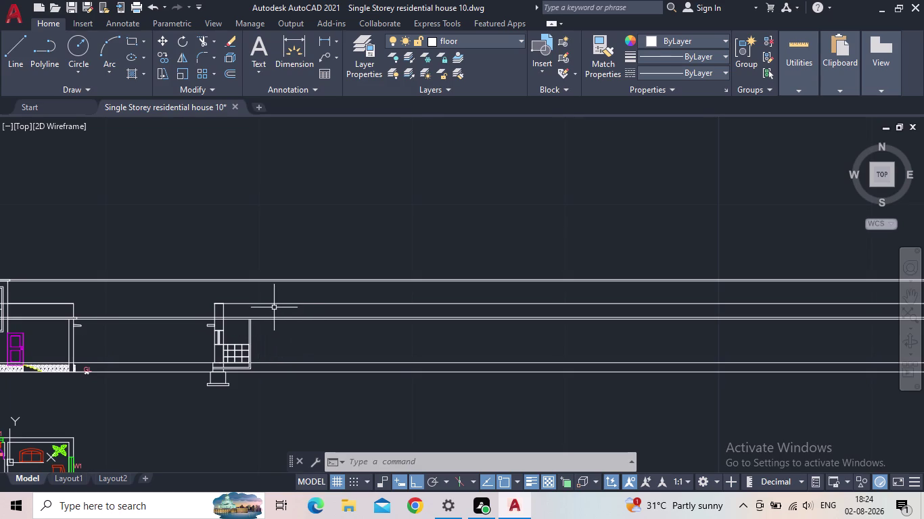
scroll(up, 3)
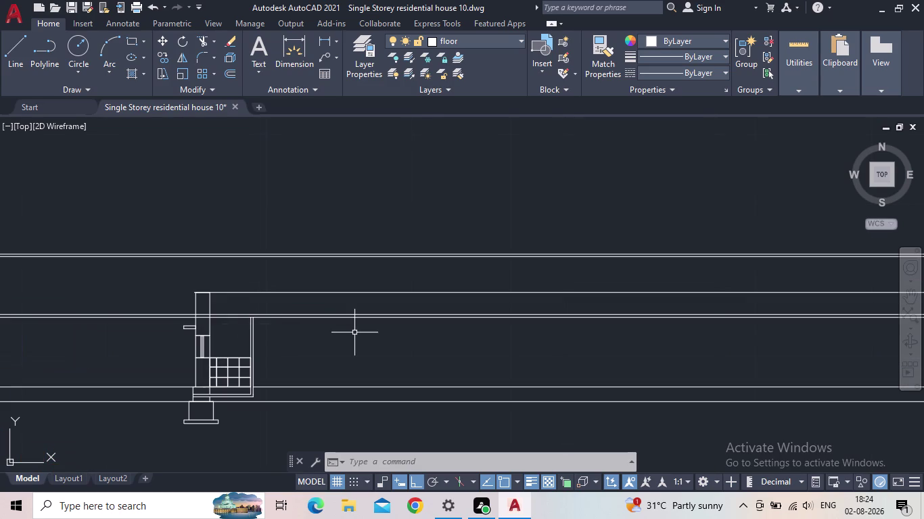
middle_drag(354, 333, 292, 339)
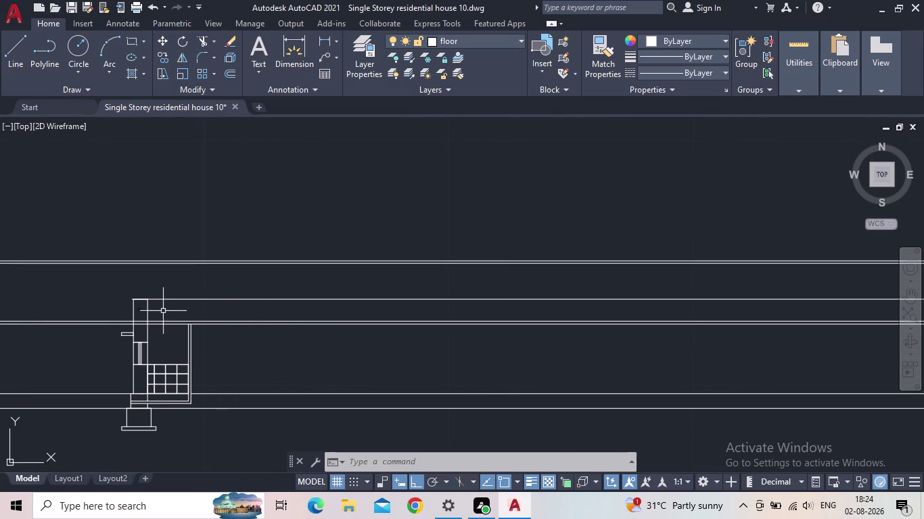
click(135, 39)
scroll(up, 3)
scroll(up, 3)
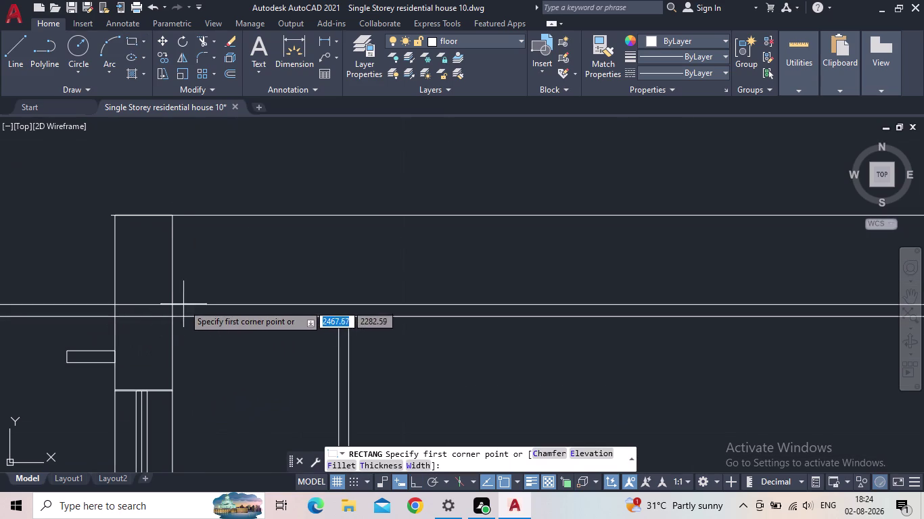
click(173, 303)
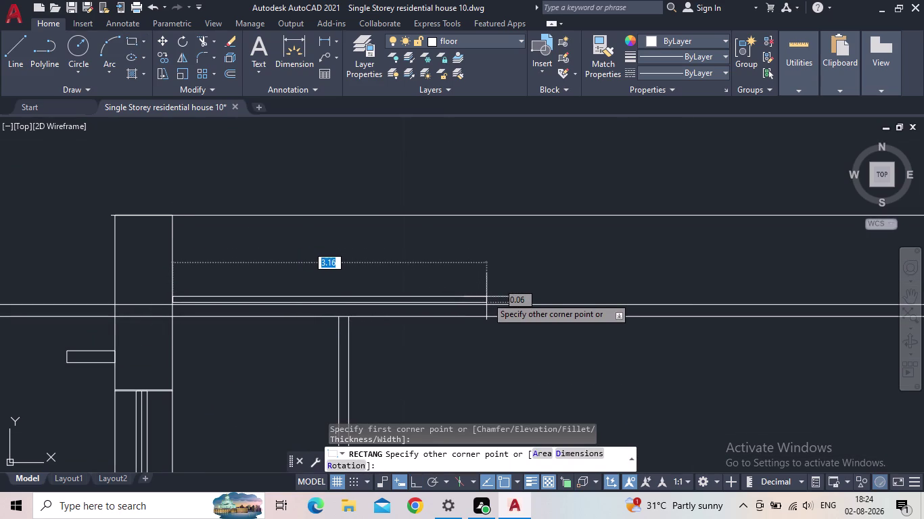
scroll(down, 3)
scroll(down, 3)
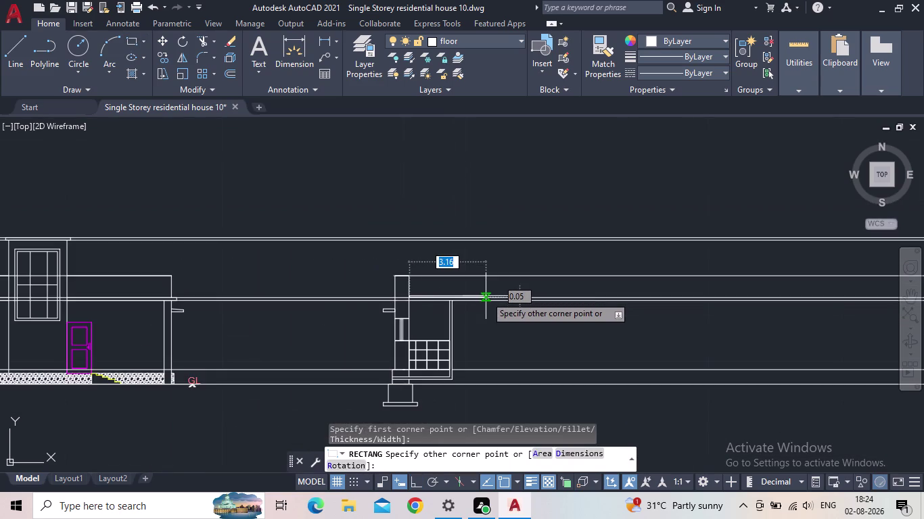
scroll(up, 3)
scroll(down, 3)
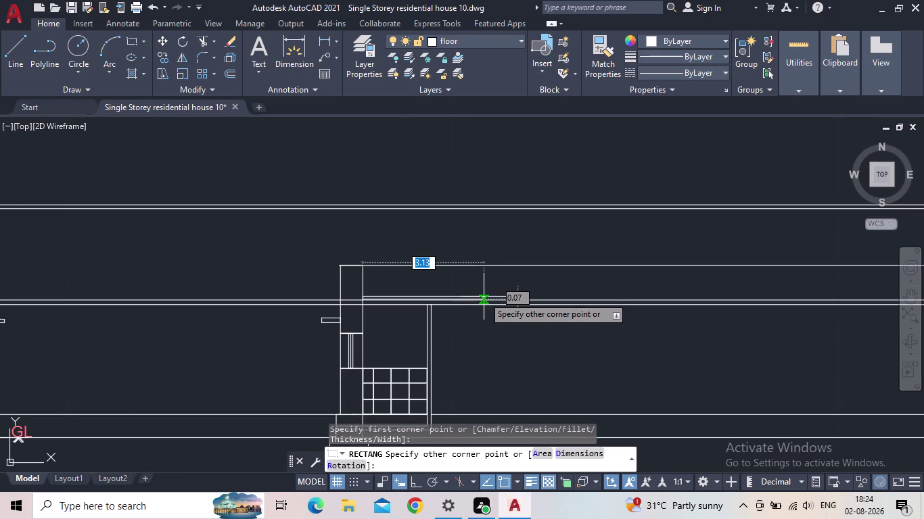
key(Escape)
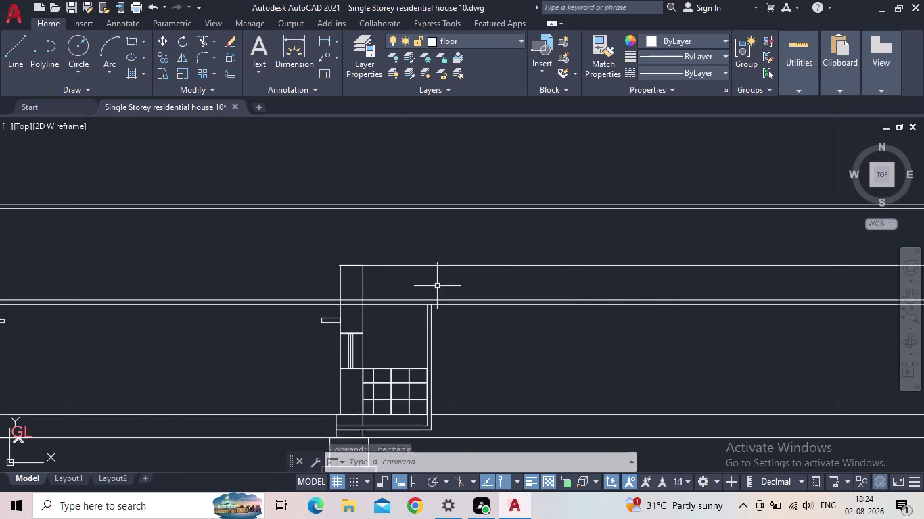
scroll(down, 3)
Pan and zoom to bring the floor grid's right edge into close view.
middle_drag(481, 341, 427, 326)
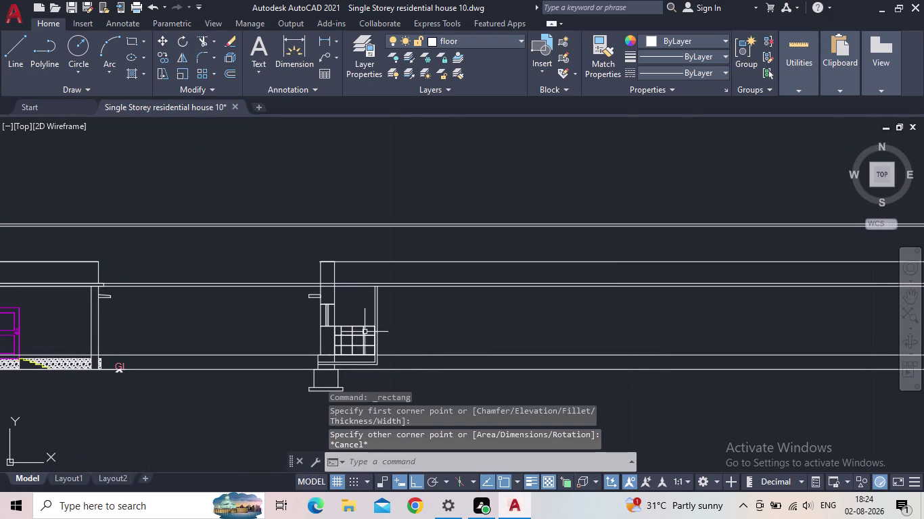
middle_drag(443, 384, 373, 354)
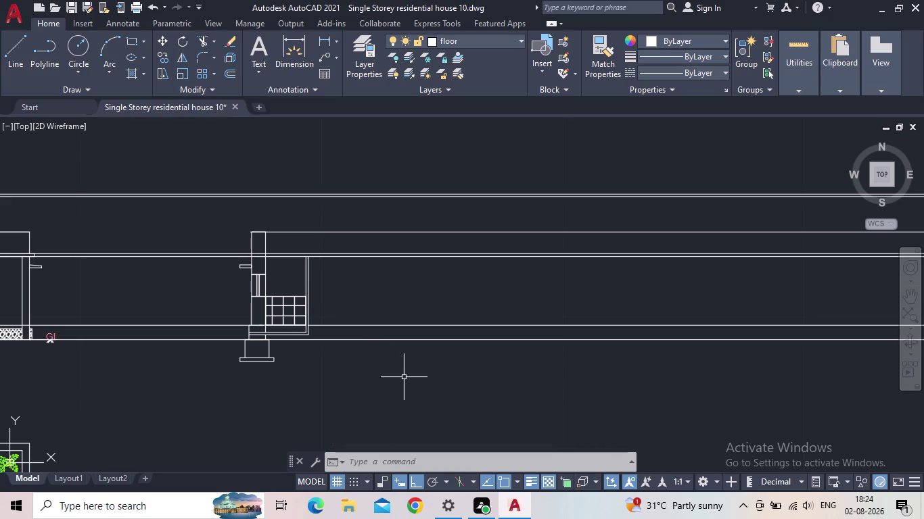
scroll(down, 3)
middle_drag(404, 376, 394, 355)
scroll(up, 3)
scroll(up, 3)
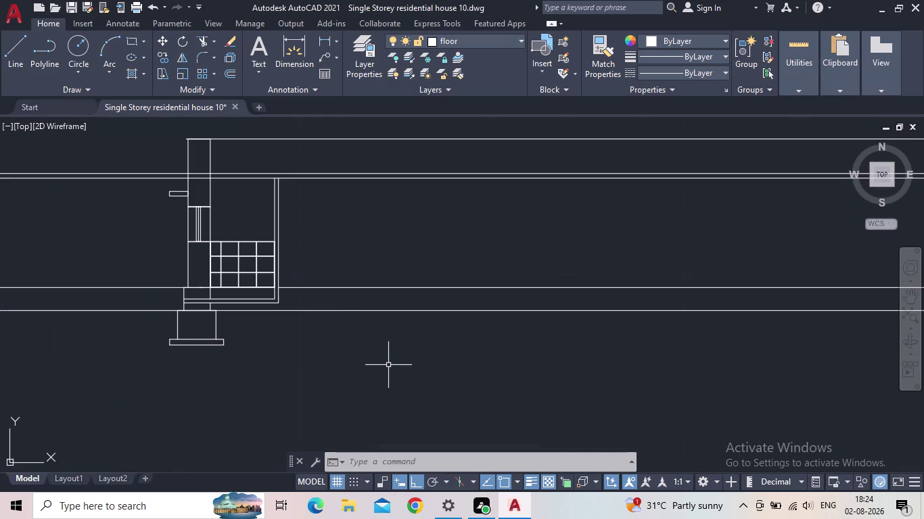
middle_drag(389, 366, 271, 347)
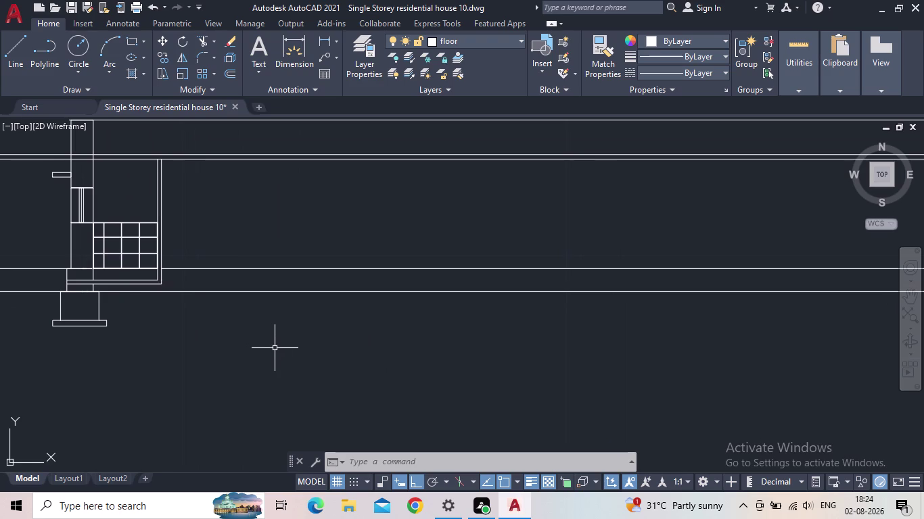
middle_drag(278, 312, 270, 336)
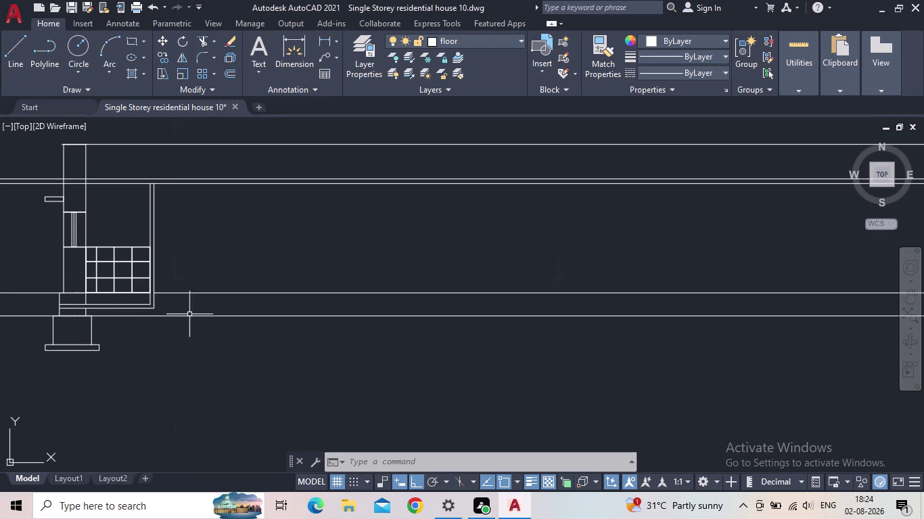
scroll(up, 3)
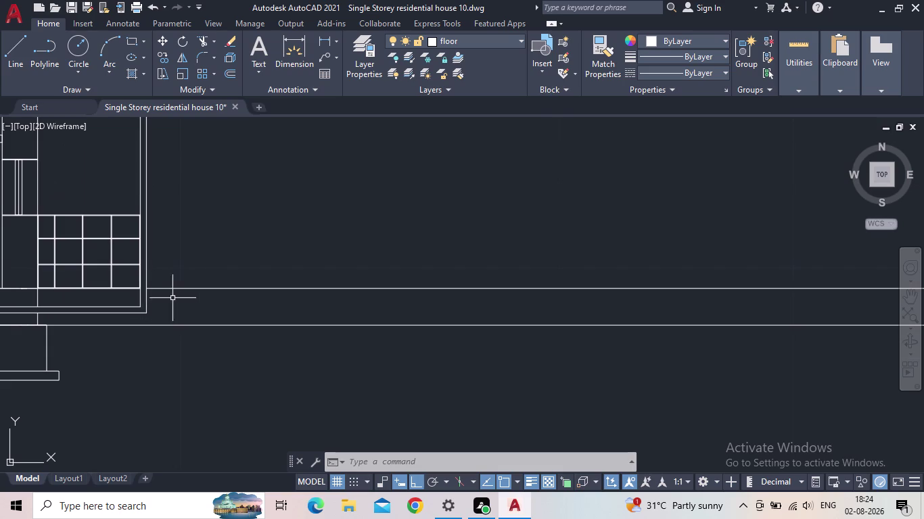
middle_drag(218, 298, 213, 319)
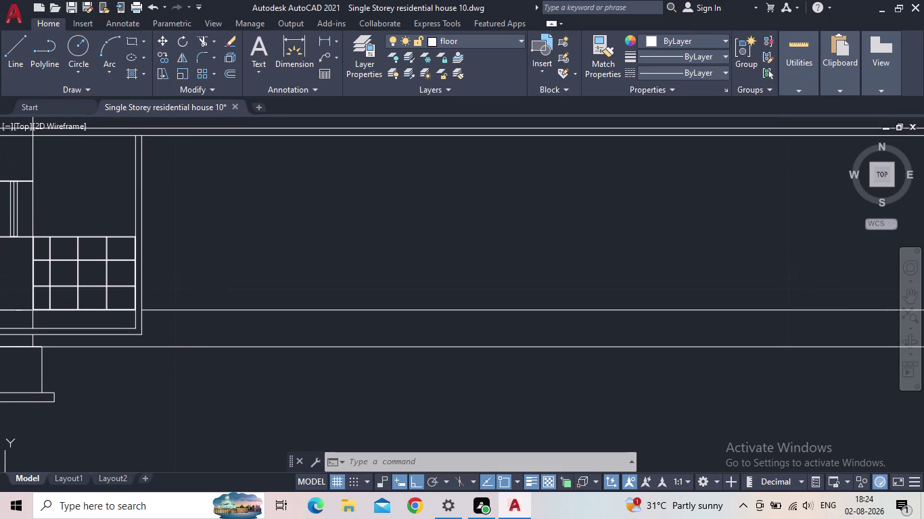
Offset the horizontal floor line by 0.2, then delete that unwanted copy.
key(o)
key(Return)
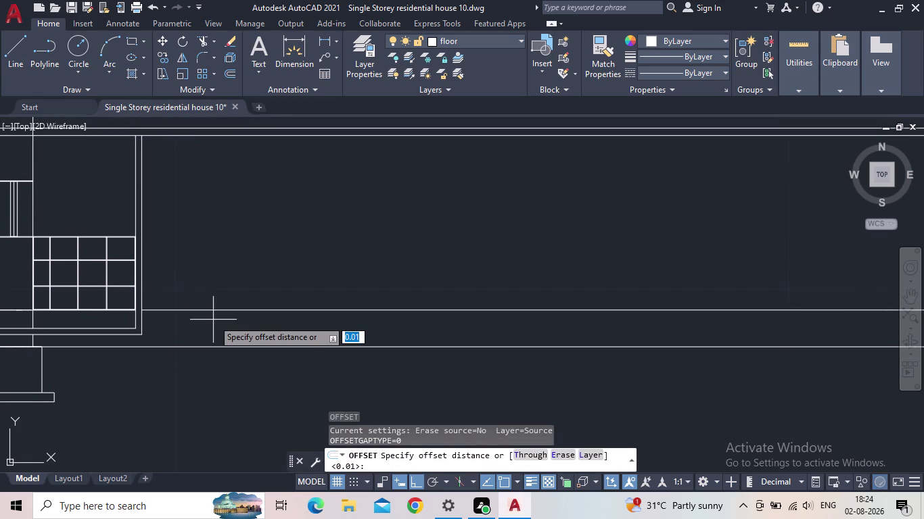
text(0.2)
key(Return)
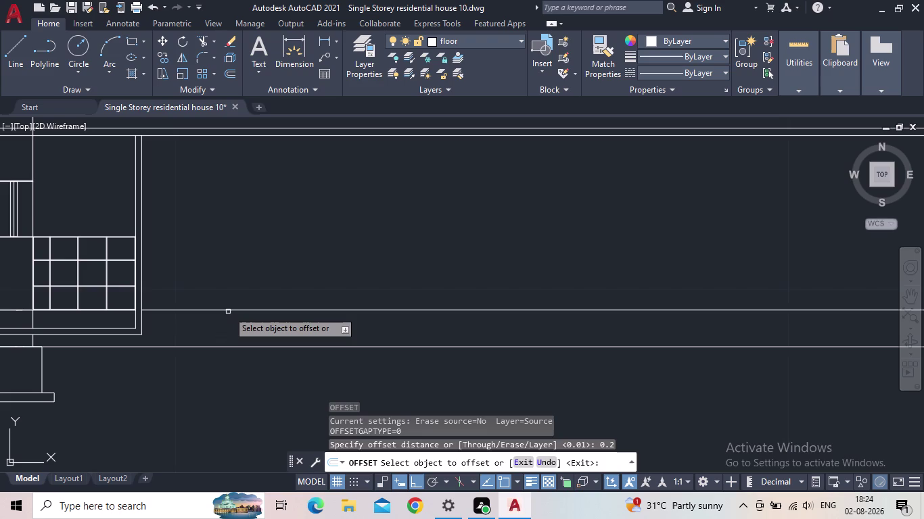
click(228, 311)
click(228, 325)
scroll(down, 3)
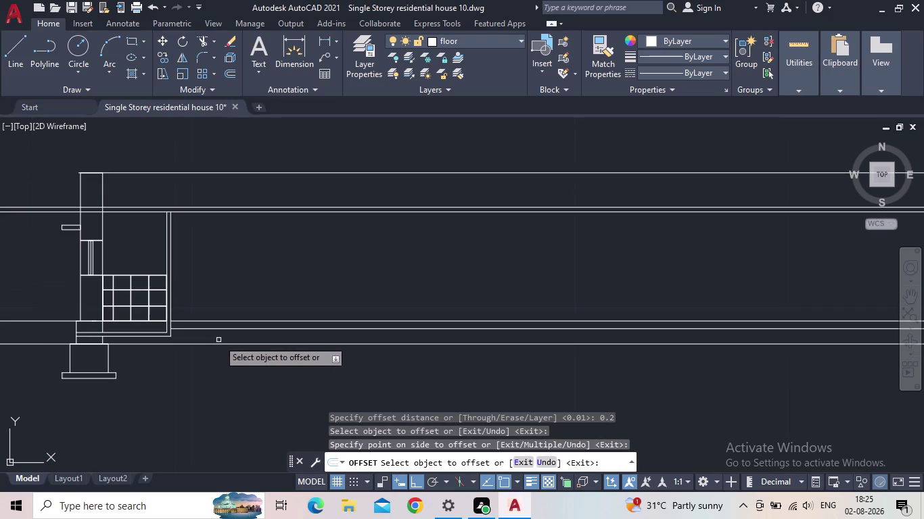
middle_drag(218, 340, 197, 353)
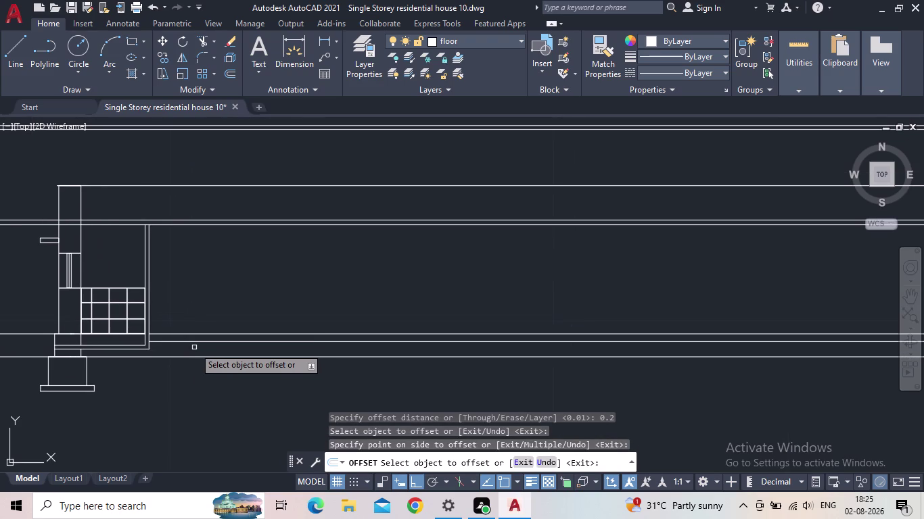
middle_click(194, 341)
scroll(up, 3)
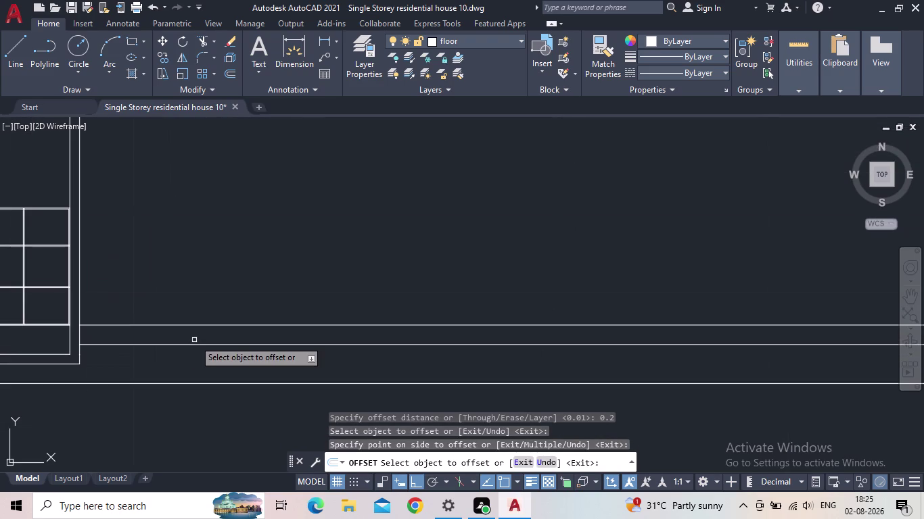
key(Escape)
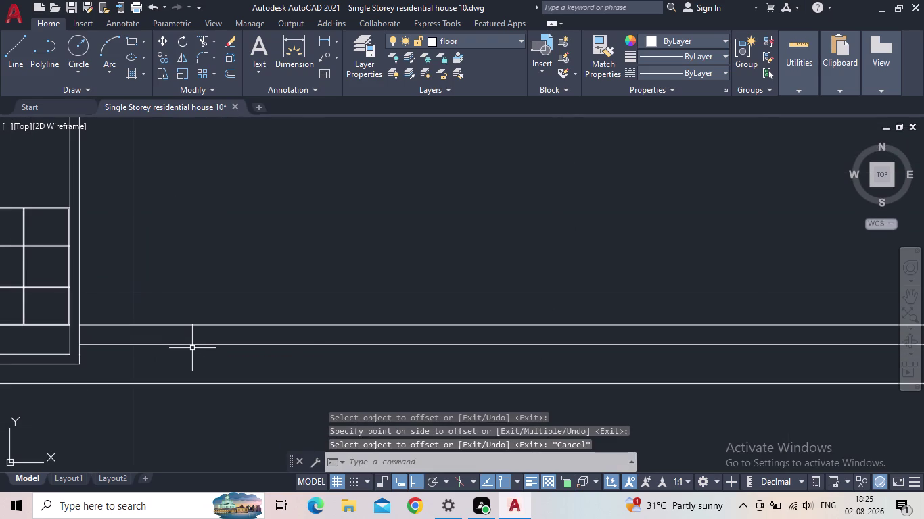
click(195, 344)
key(Delete)
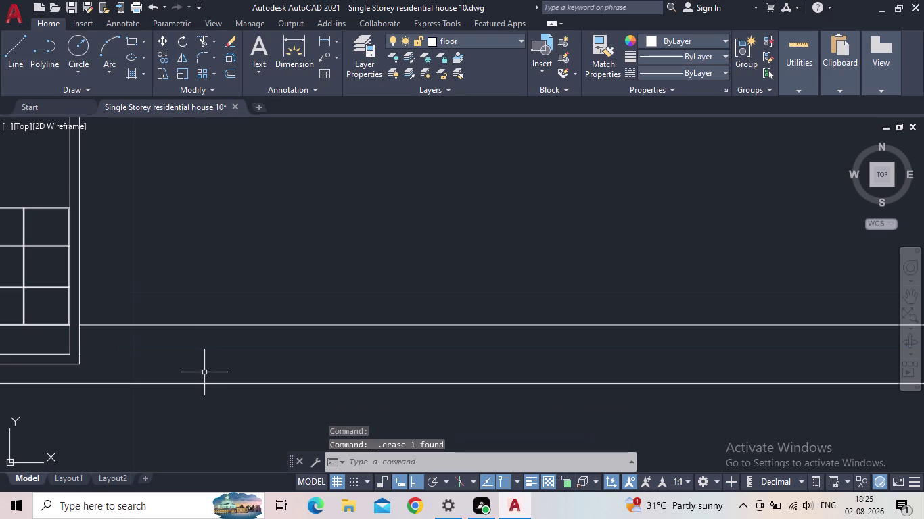
Offset the horizontal floor line by 0.1 toward the footing.
key(o)
key(Return)
text(0.)
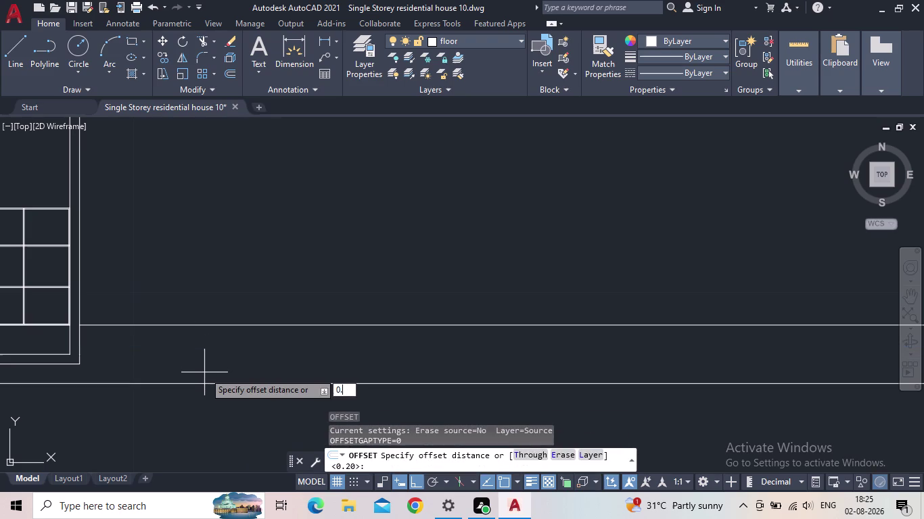
text(1)
key(Return)
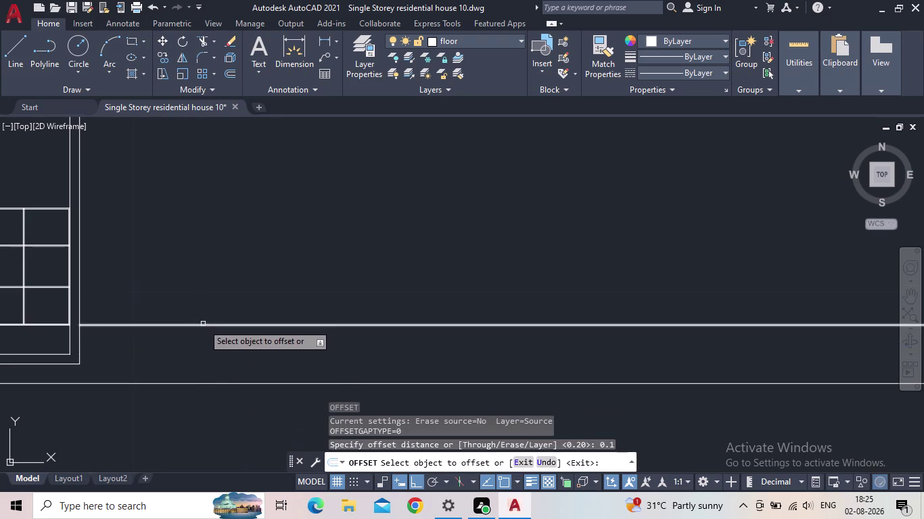
click(203, 324)
click(200, 339)
key(Escape)
scroll(down, 3)
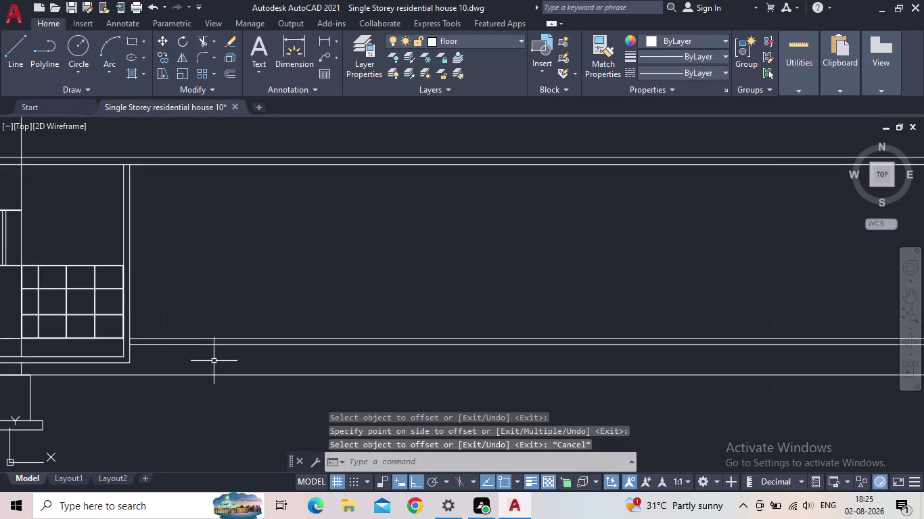
middle_drag(229, 366, 299, 374)
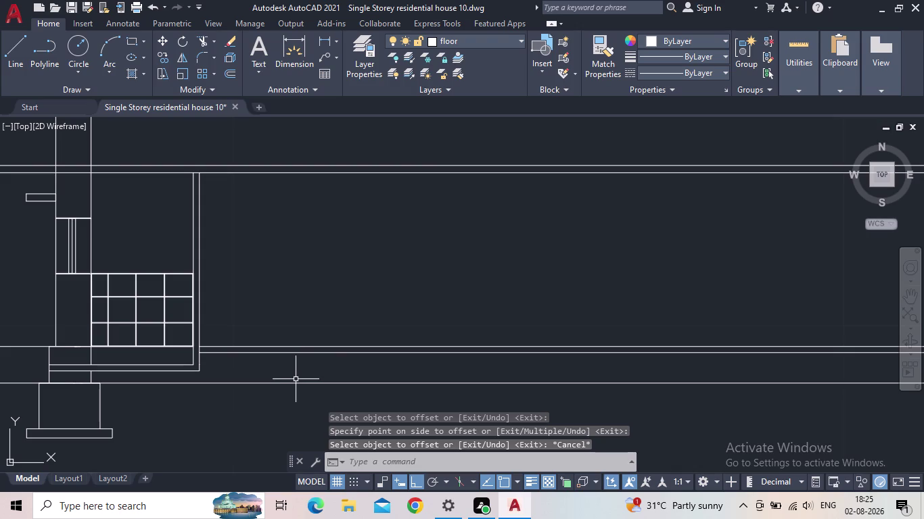
Fence-trim the new 0.1 offset line where it crosses the footing, with TR.
key(t)
key(r)
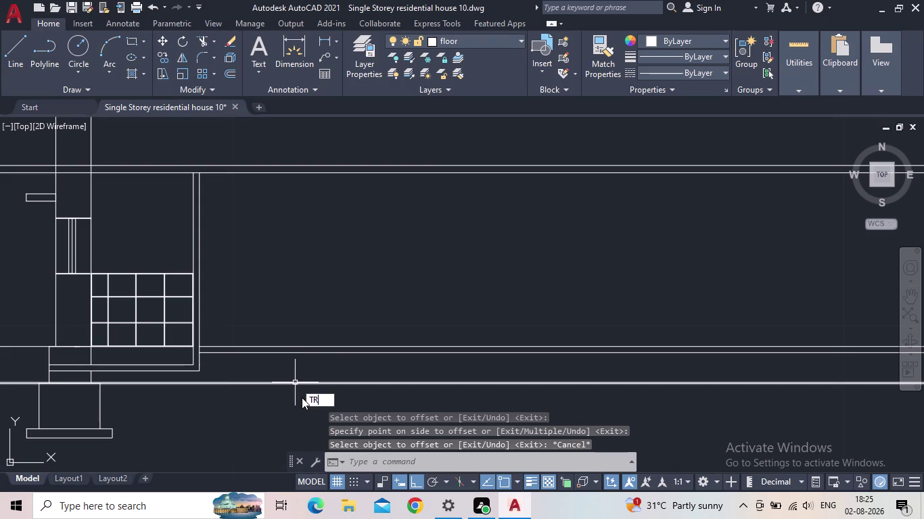
key(space)
drag(301, 396, 296, 387)
click(288, 377)
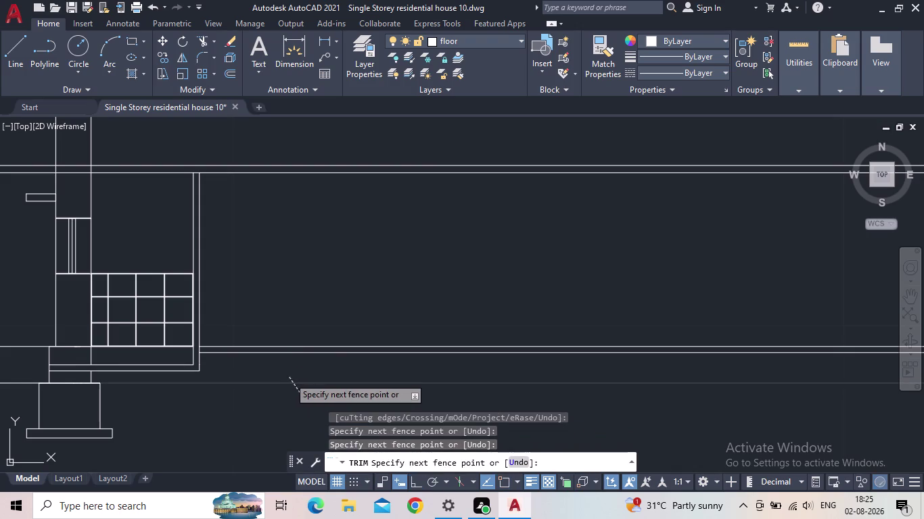
scroll(down, 3)
middle_click(304, 385)
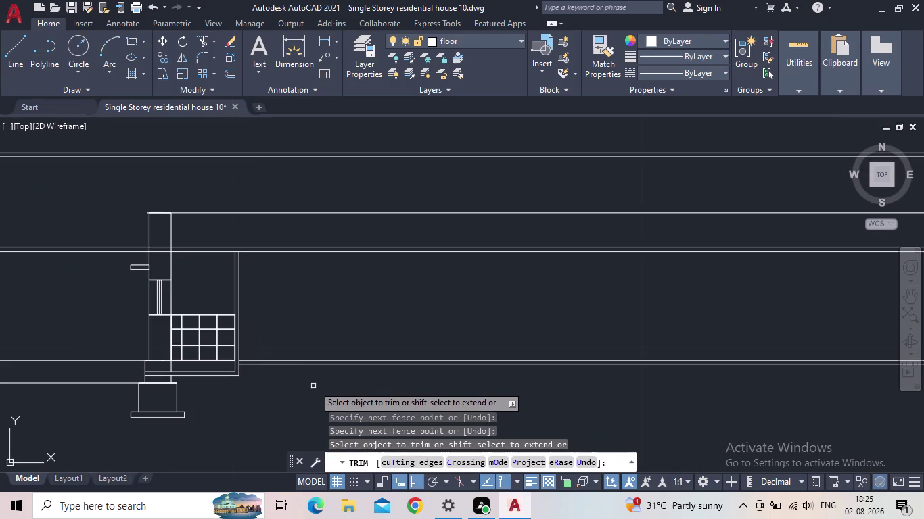
key(Escape)
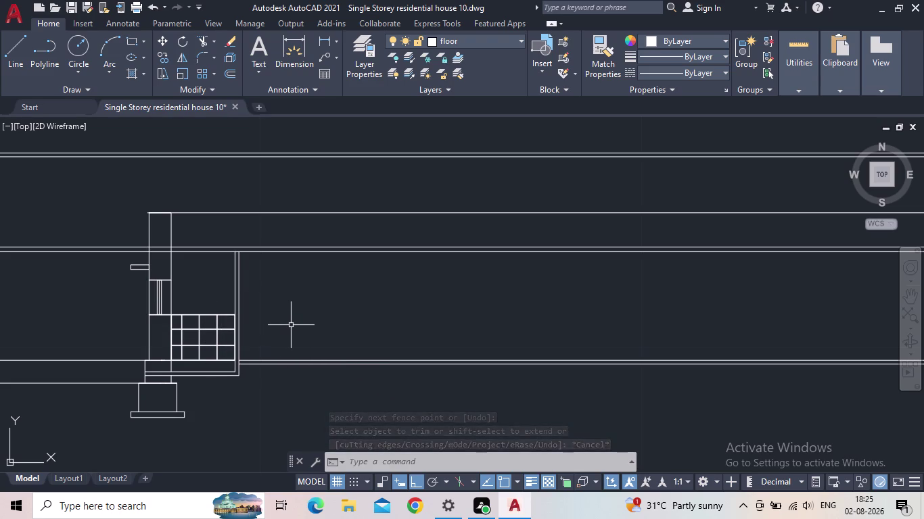
middle_drag(338, 337, 268, 321)
scroll(up, 3)
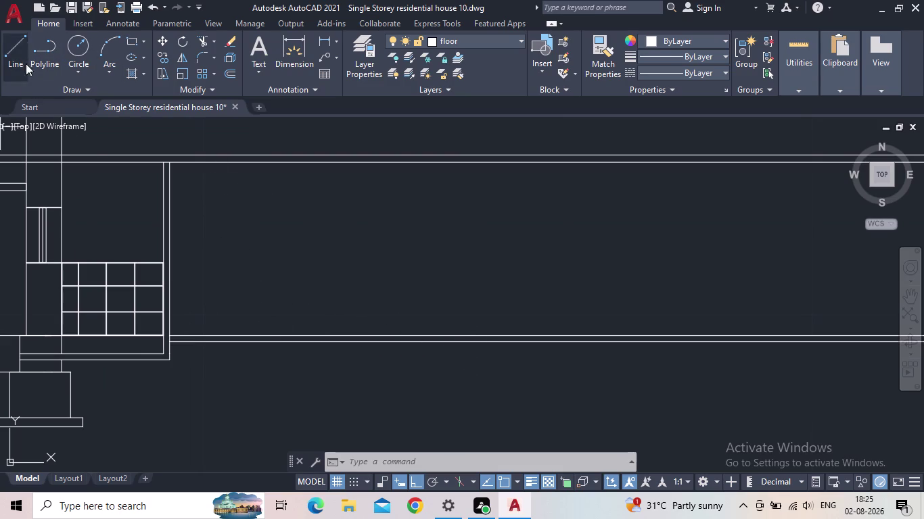
middle_drag(141, 319, 285, 291)
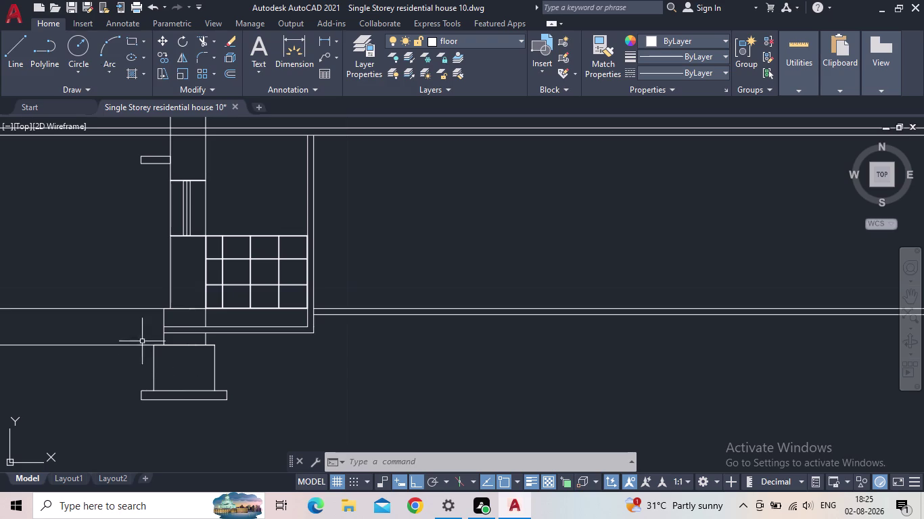
click(317, 37)
scroll(up, 3)
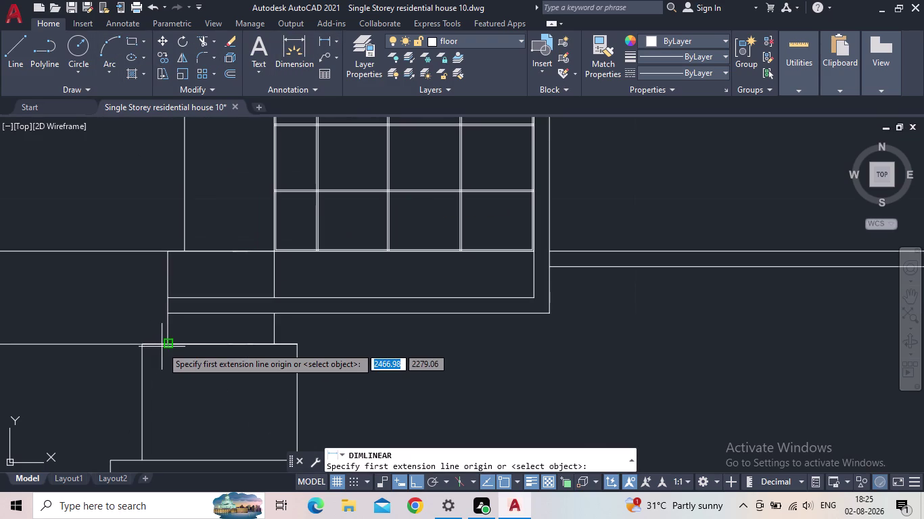
click(167, 346)
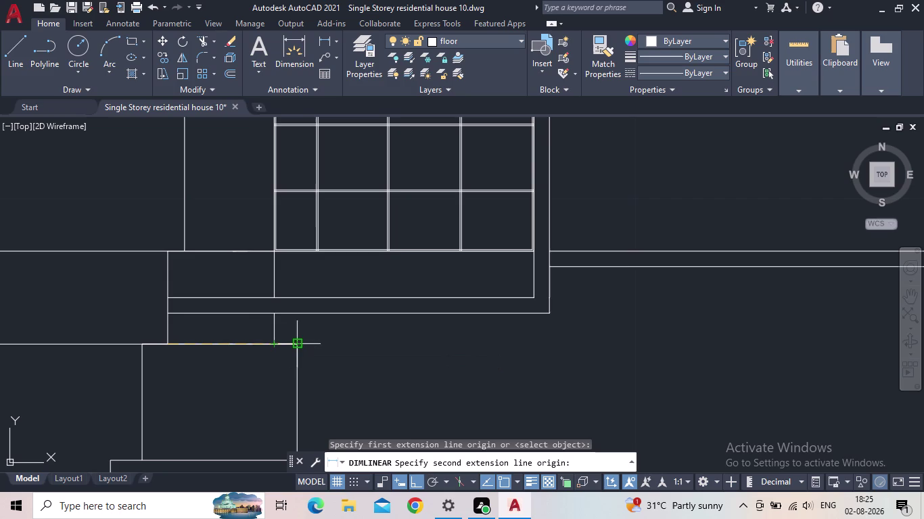
click(274, 348)
scroll(down, 3)
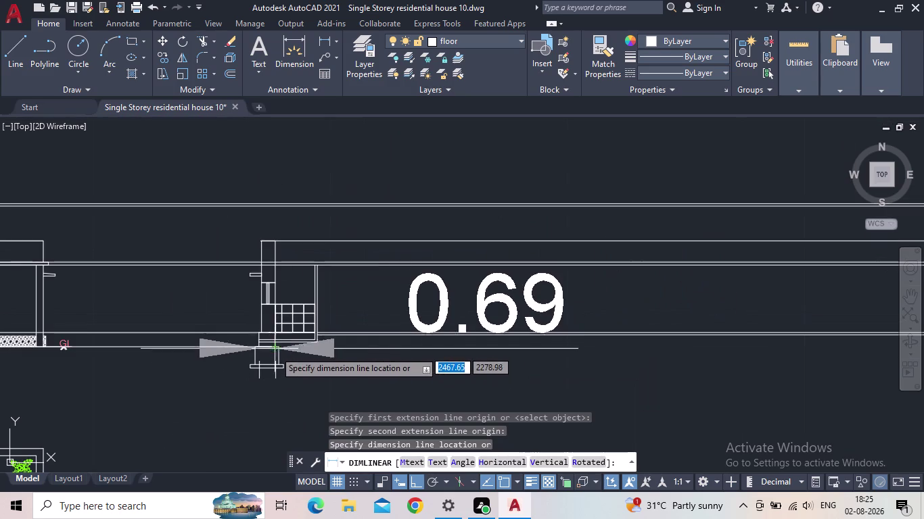
key(Escape)
middle_drag(350, 350, 334, 352)
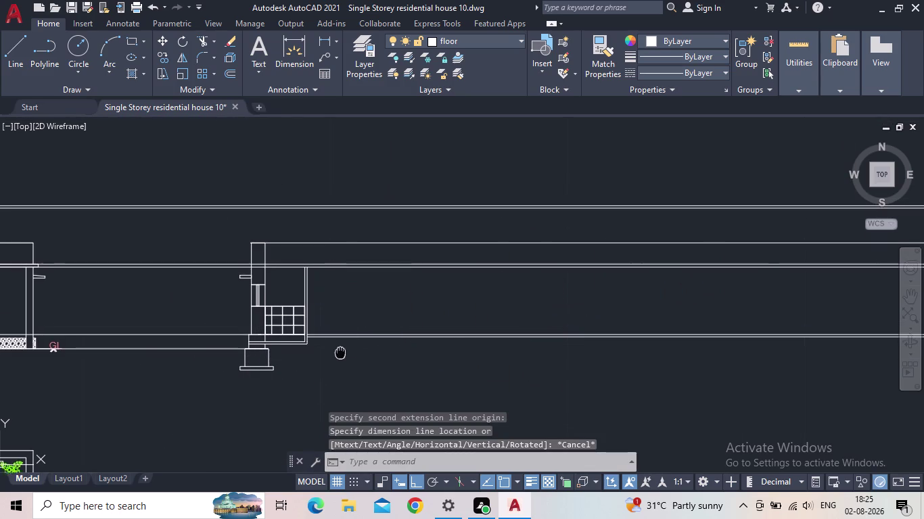
middle_drag(334, 351, 293, 352)
scroll(up, 3)
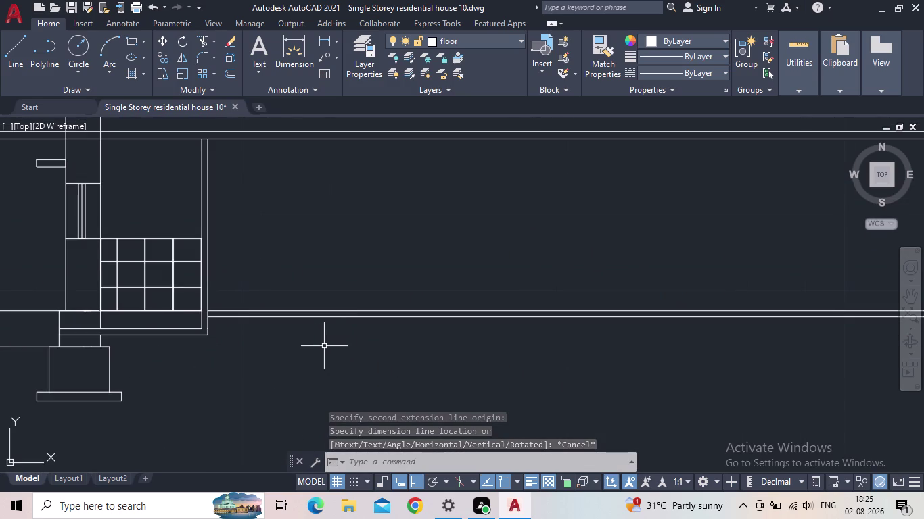
click(131, 43)
drag(388, 400, 401, 405)
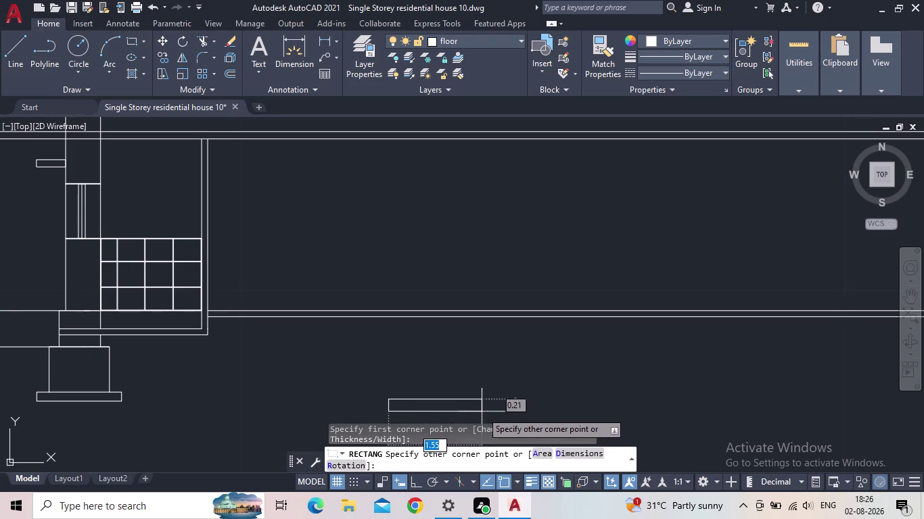
Set the thin rectangle's opposite corner about 1.6 long and 0.15 high beside the footing.
middle_drag(482, 407, 514, 383)
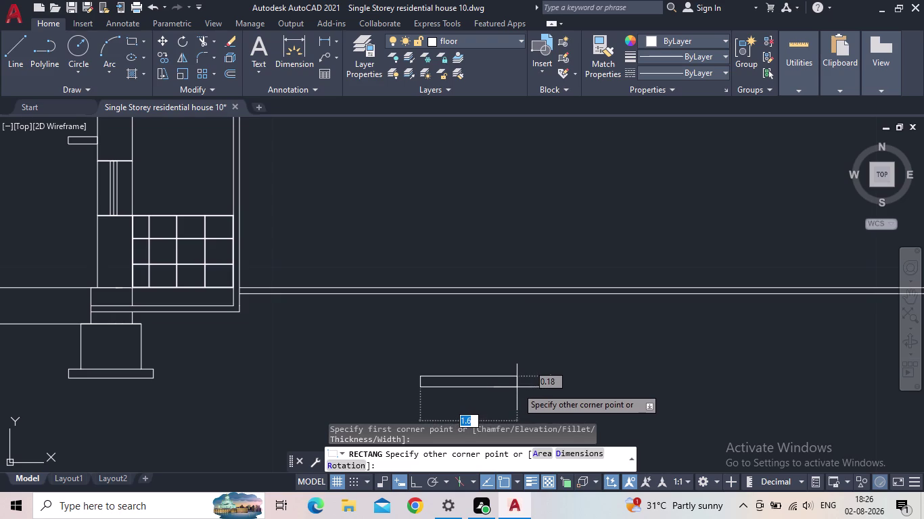
scroll(up, 3)
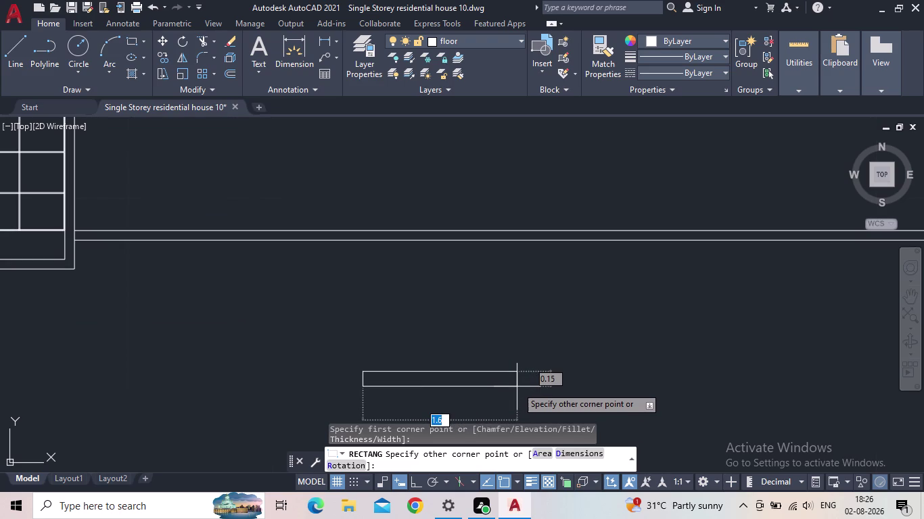
click(517, 386)
scroll(down, 3)
middle_drag(430, 396, 444, 383)
click(325, 42)
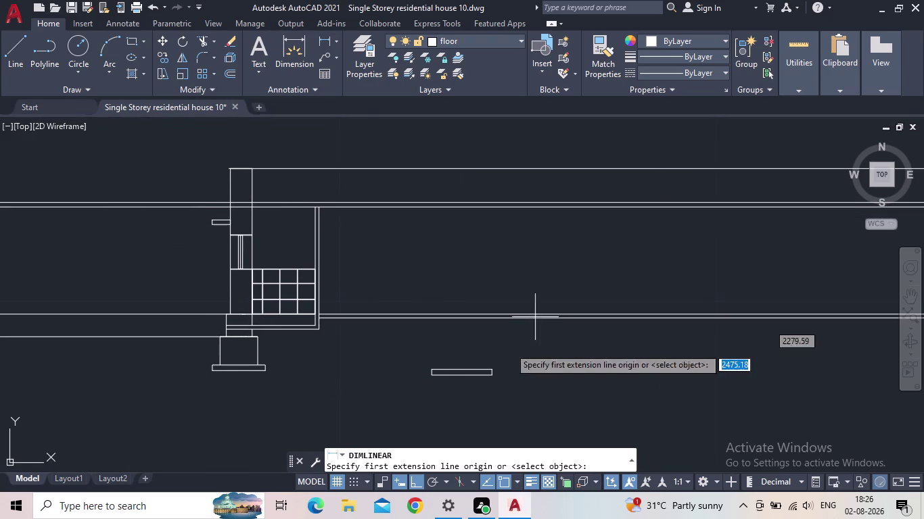
scroll(up, 3)
click(402, 340)
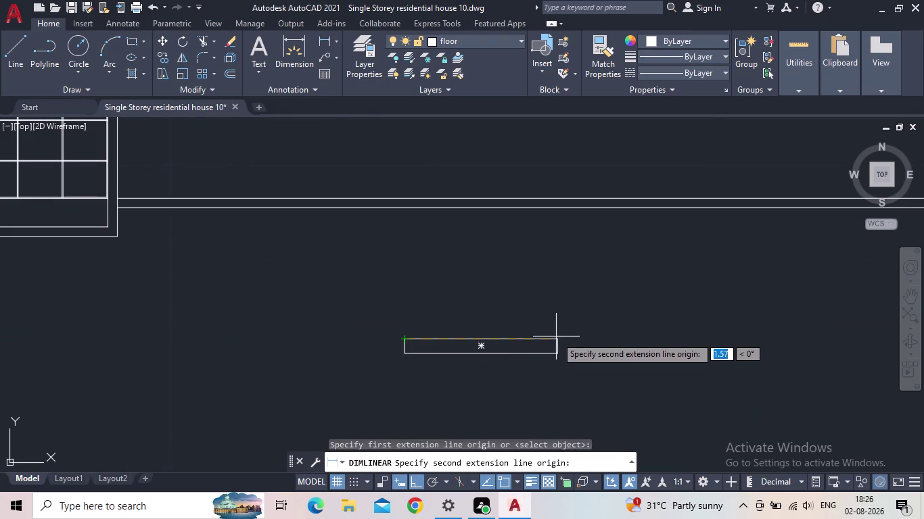
click(556, 337)
scroll(down, 3)
key(Escape)
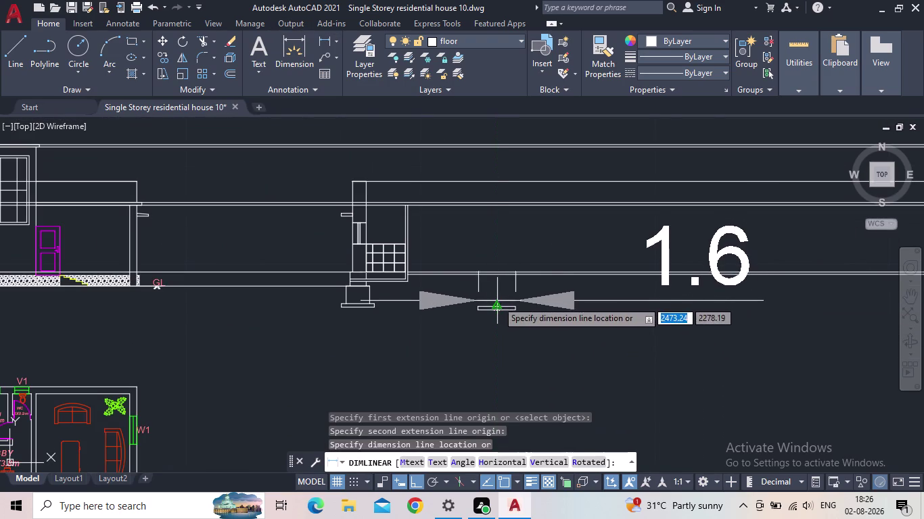
key(space)
scroll(up, 3)
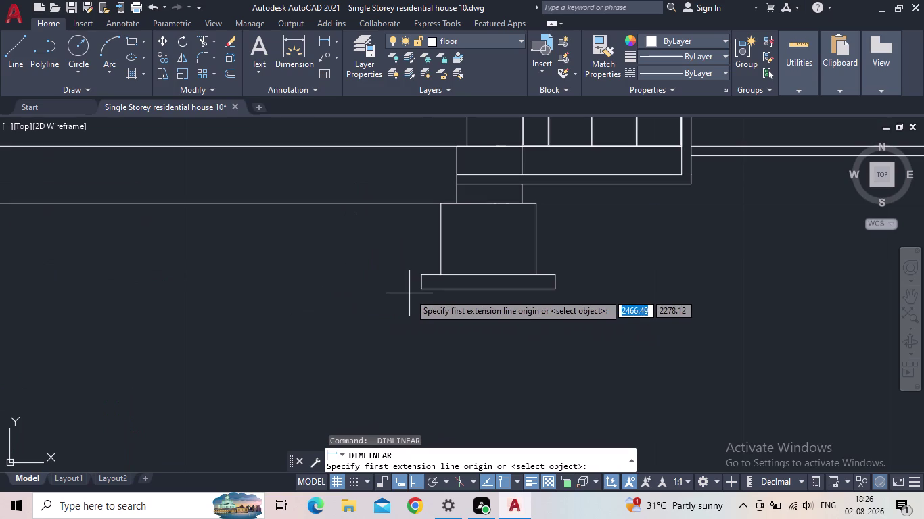
click(418, 291)
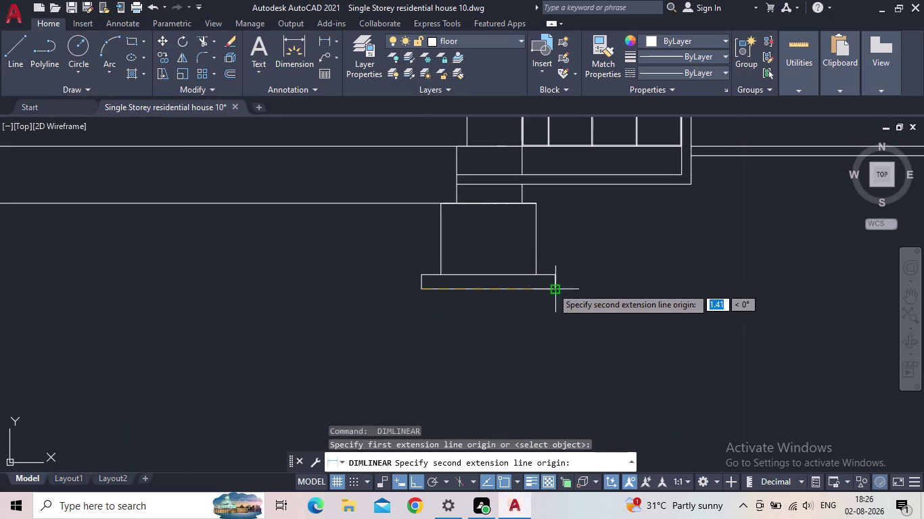
click(552, 288)
scroll(down, 3)
key(Escape)
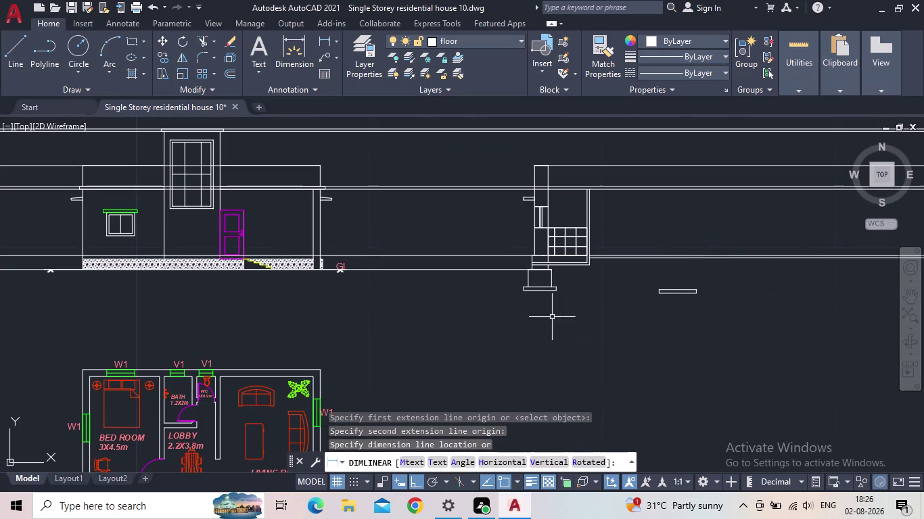
middle_drag(608, 300, 353, 351)
scroll(down, 3)
scroll(up, 3)
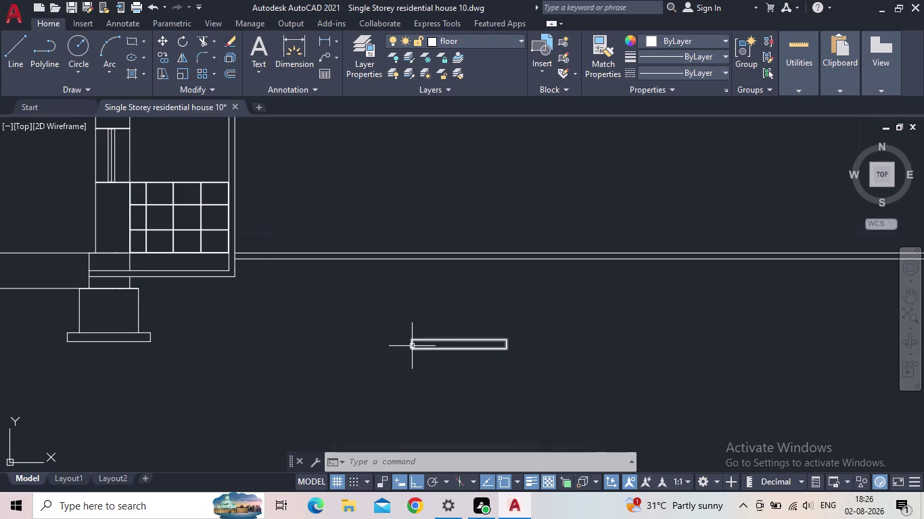
Stretch the rectangle's right edge 0.13 left, shortening it to about 1.45.
scroll(up, 3)
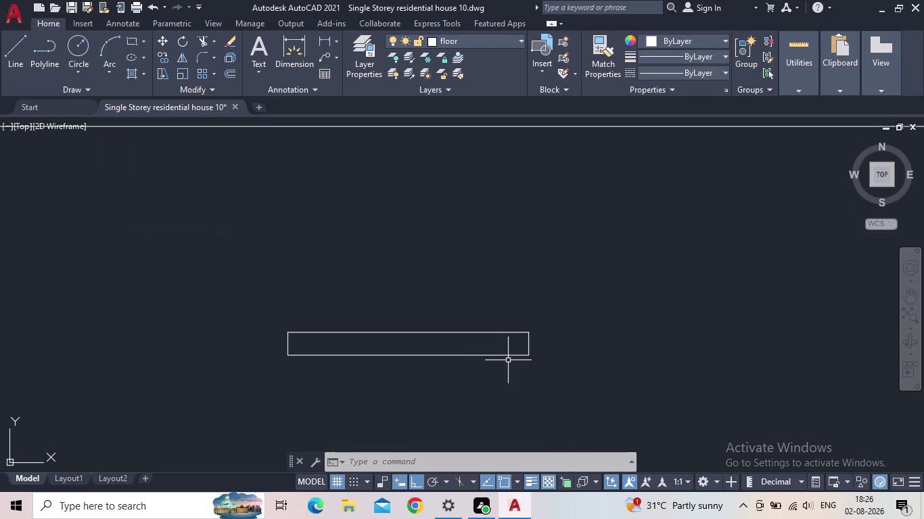
click(502, 356)
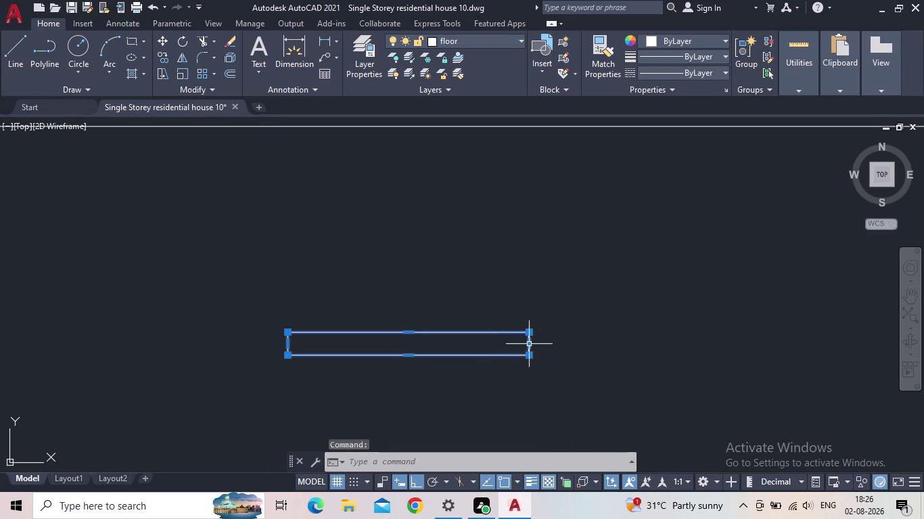
scroll(up, 3)
click(527, 342)
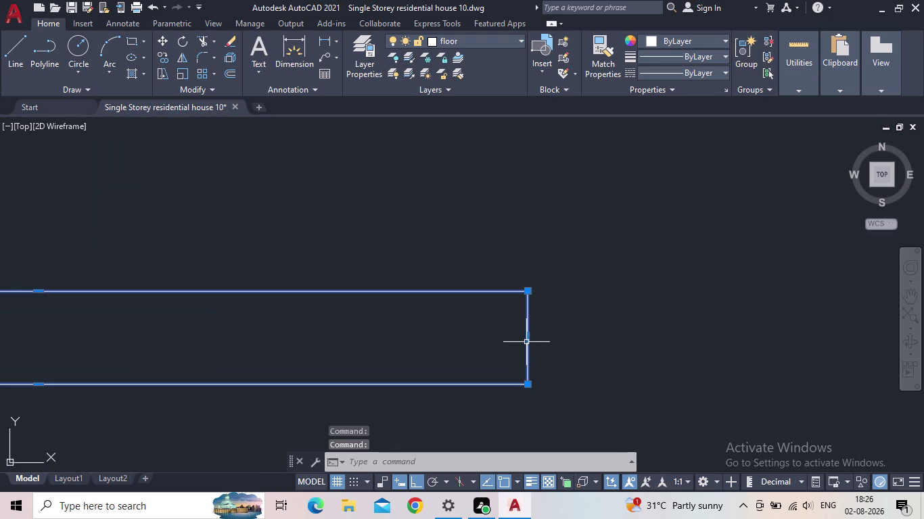
click(528, 338)
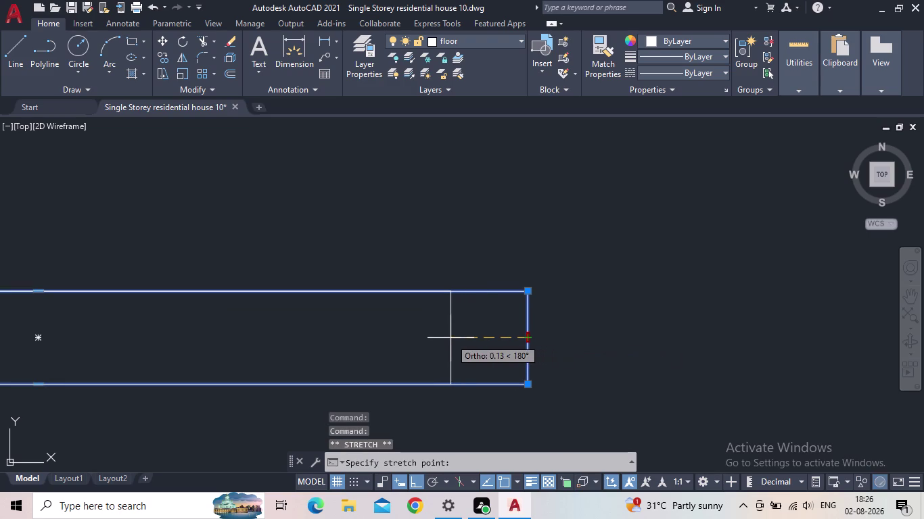
click(457, 337)
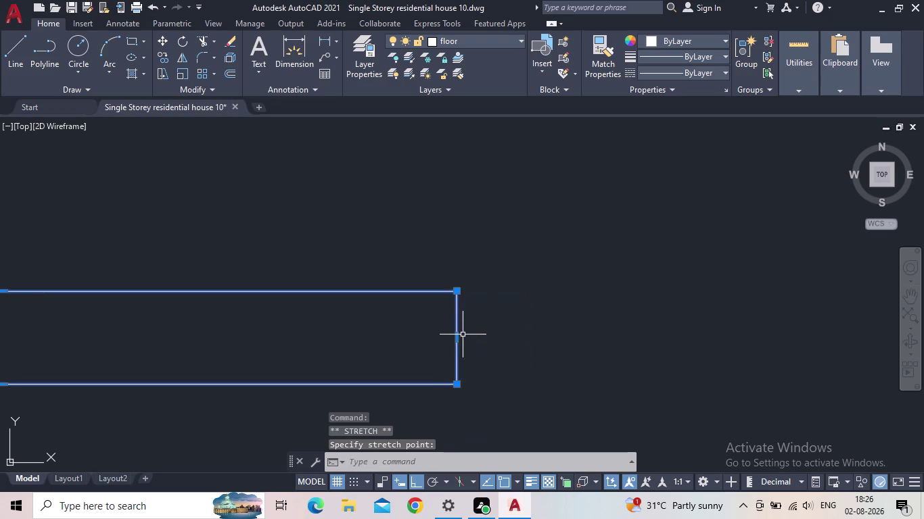
scroll(down, 3)
middle_drag(524, 338, 696, 324)
click(323, 44)
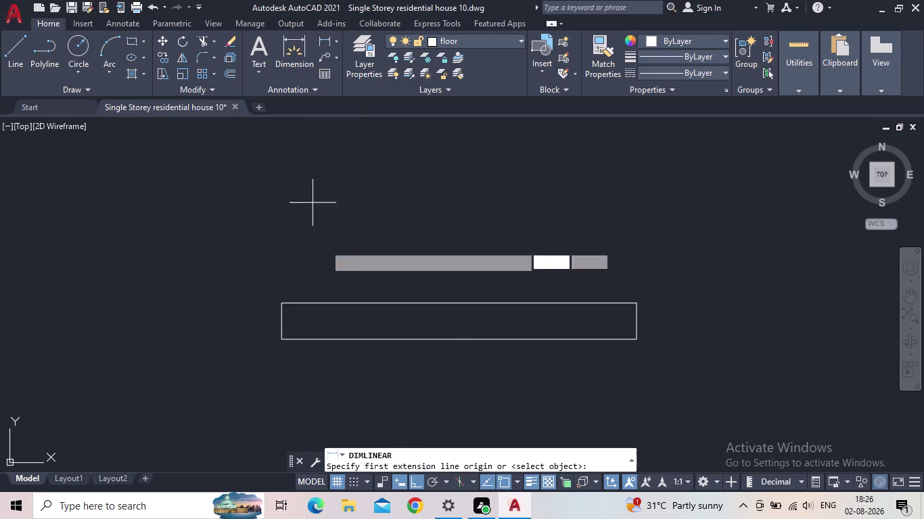
click(281, 337)
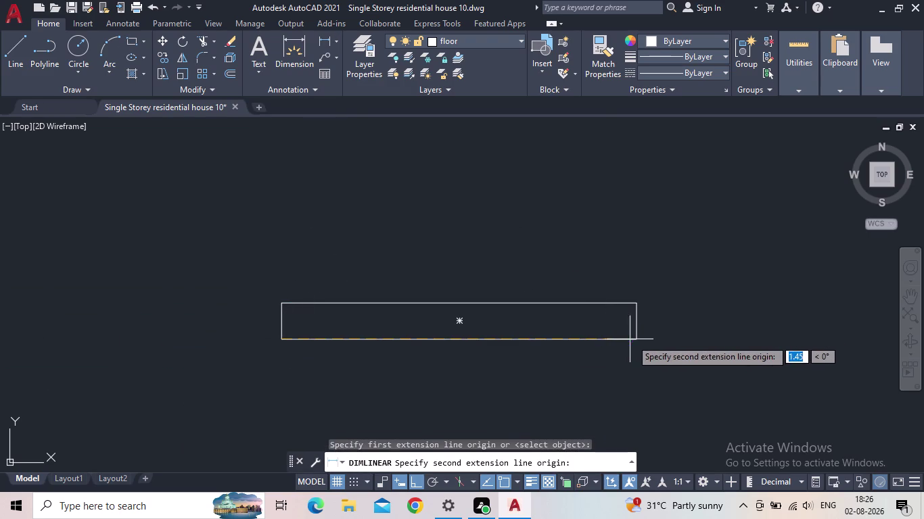
Measure the footing rectangle's full length, then cancel the dimension.
click(631, 339)
scroll(down, 3)
scroll(down, 3)
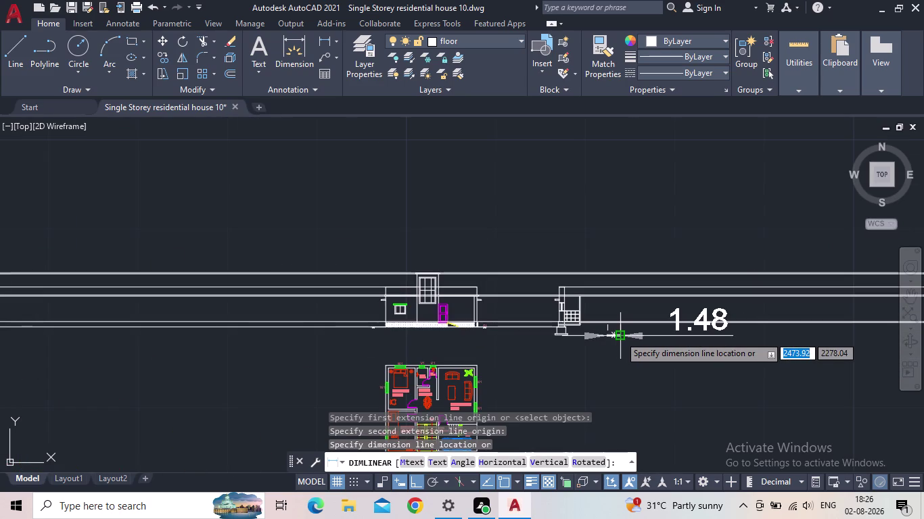
key(Escape)
scroll(up, 3)
scroll(up, 3)
middle_drag(606, 319, 541, 345)
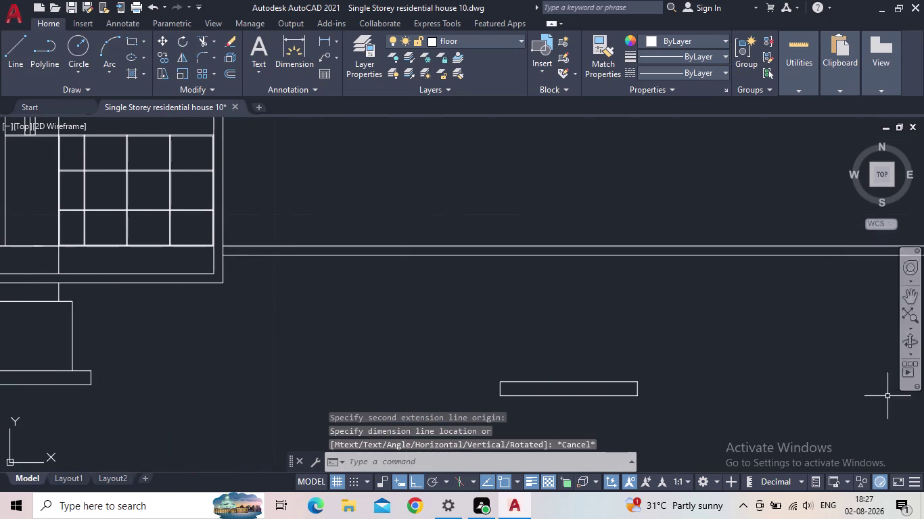
Draw a 0.75-tall vertical line up from the footing's top edge.
key(l)
key(Return)
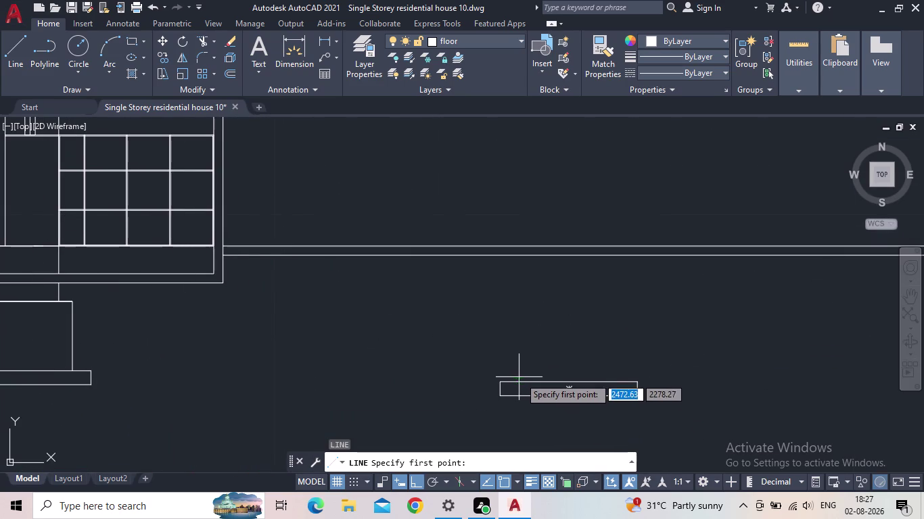
click(520, 378)
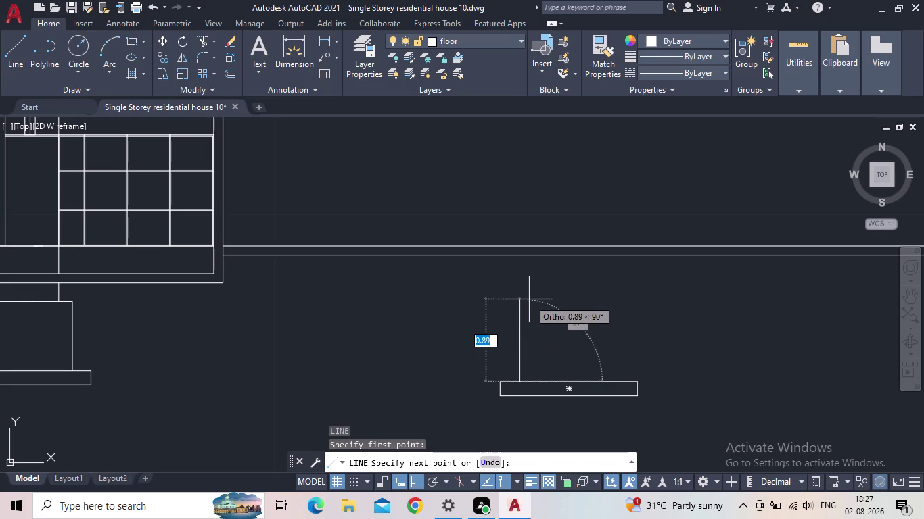
text(0)
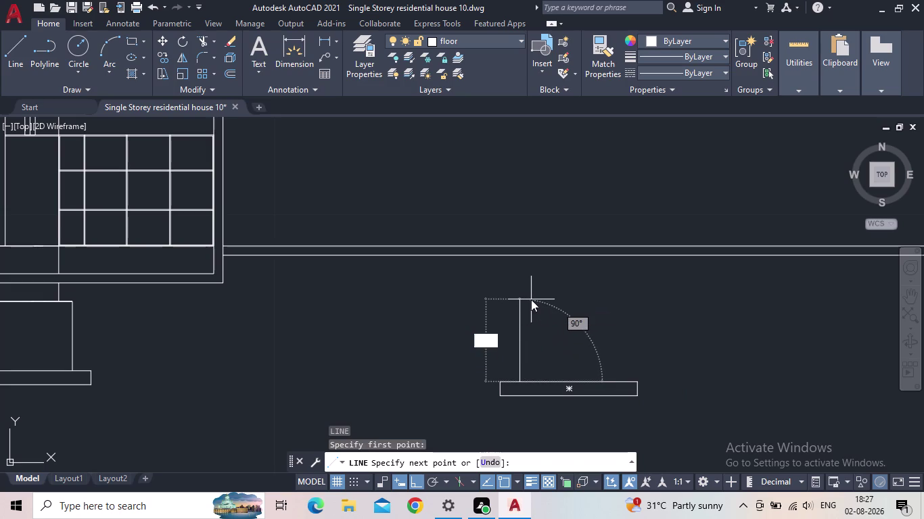
text(.75)
key(Return)
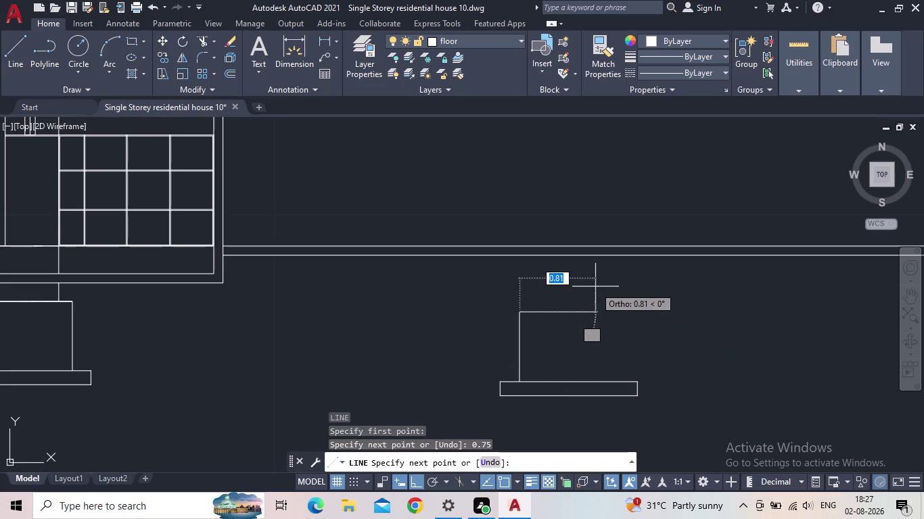
key(Escape)
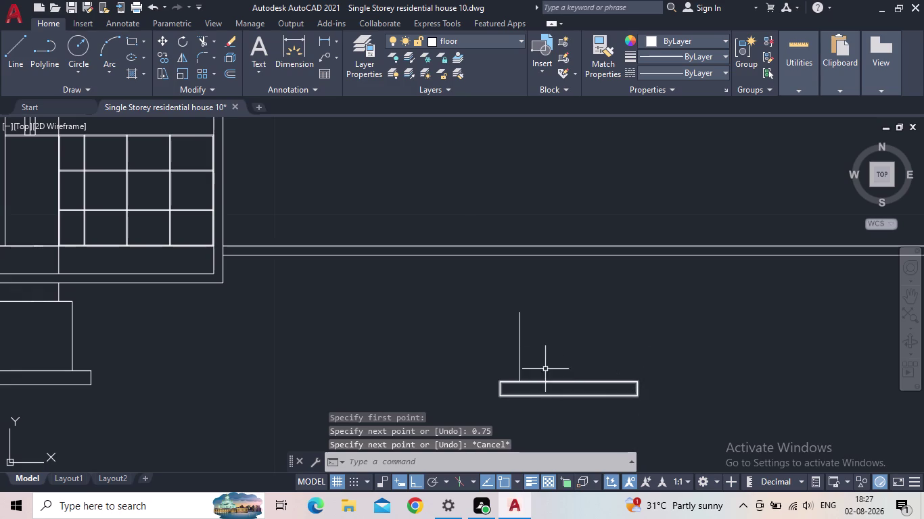
Measure from the new vertical line's base to the footing's right end, then cancel.
click(321, 39)
scroll(up, 3)
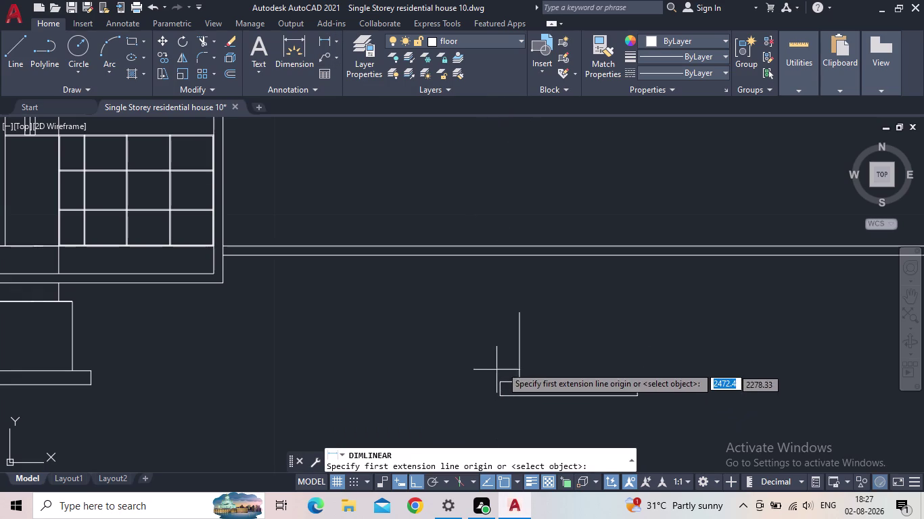
click(502, 380)
click(517, 379)
scroll(down, 3)
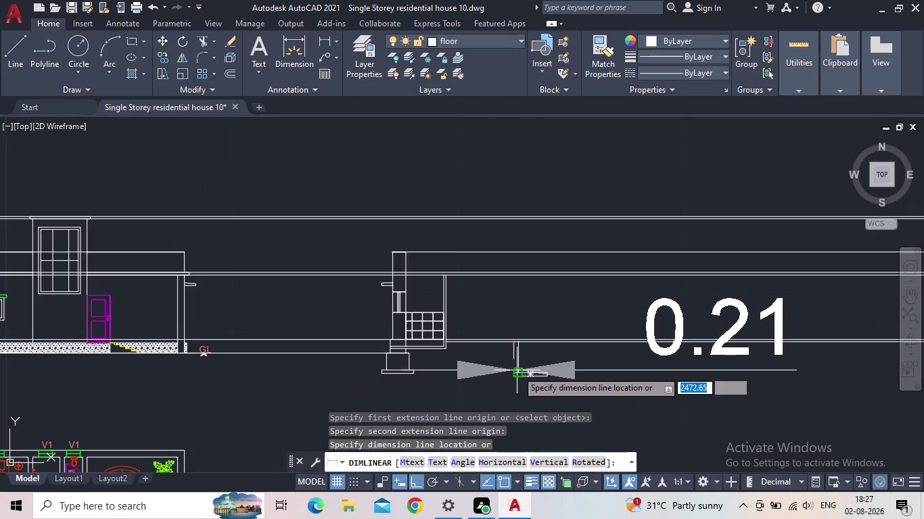
key(Escape)
scroll(up, 3)
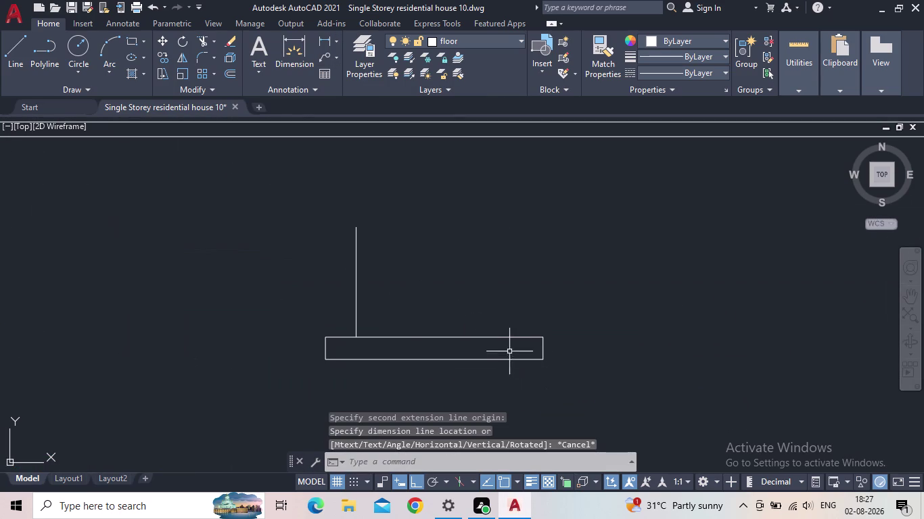
Draw the pedestal outline: 0.21 left, 0.75 up, then across to the first line.
key(l)
key(Return)
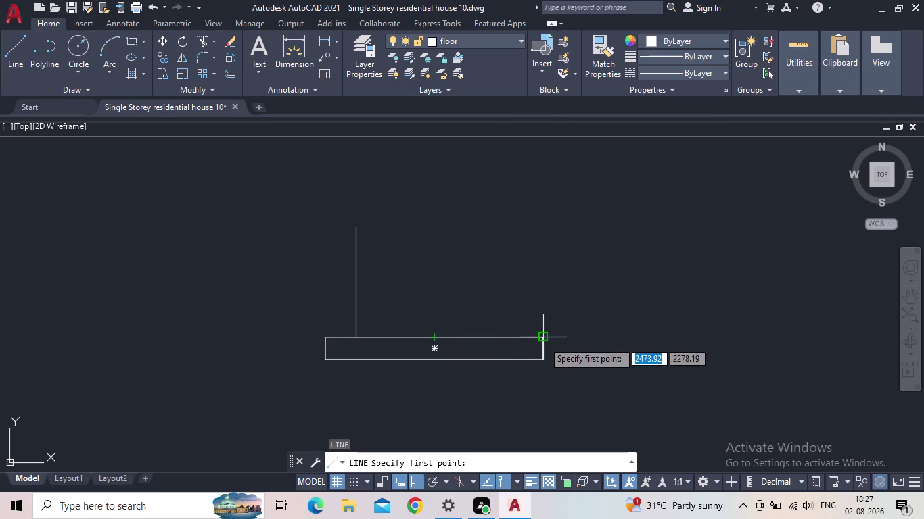
click(539, 344)
click(538, 338)
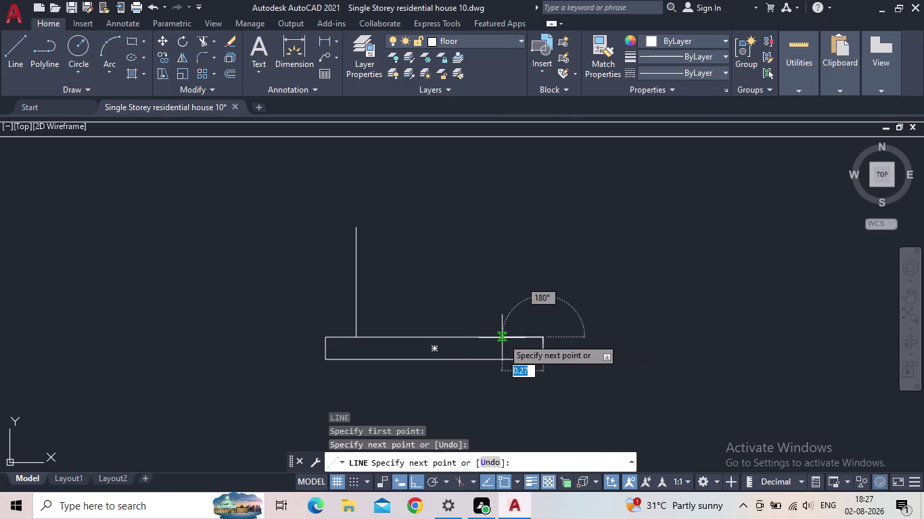
text(0.21)
key(Return)
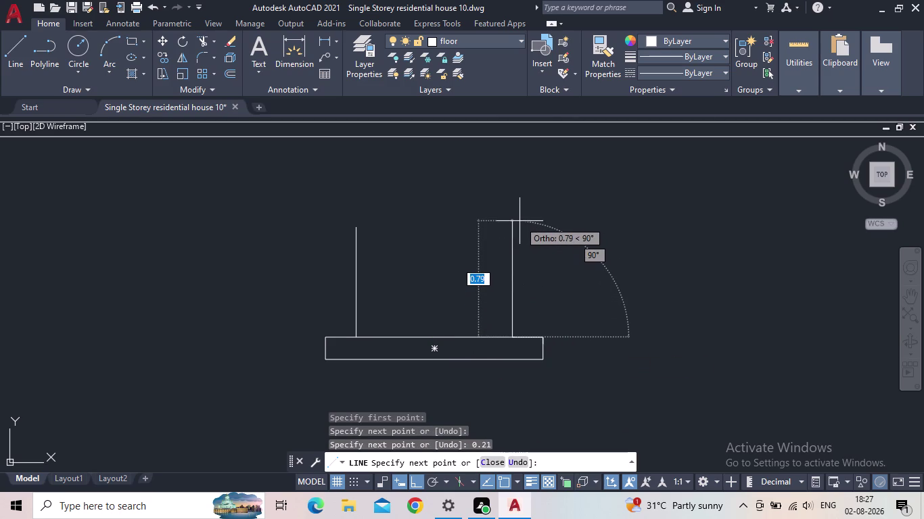
text(0.75)
key(Return)
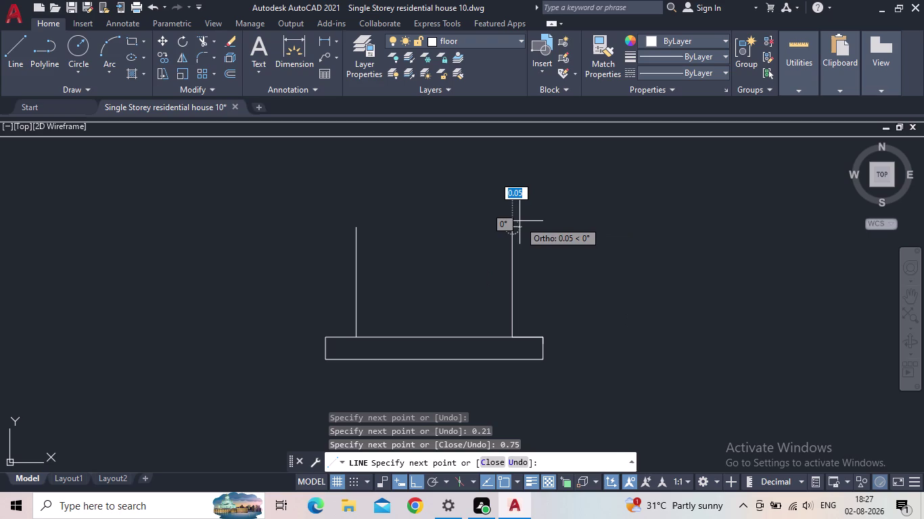
click(355, 232)
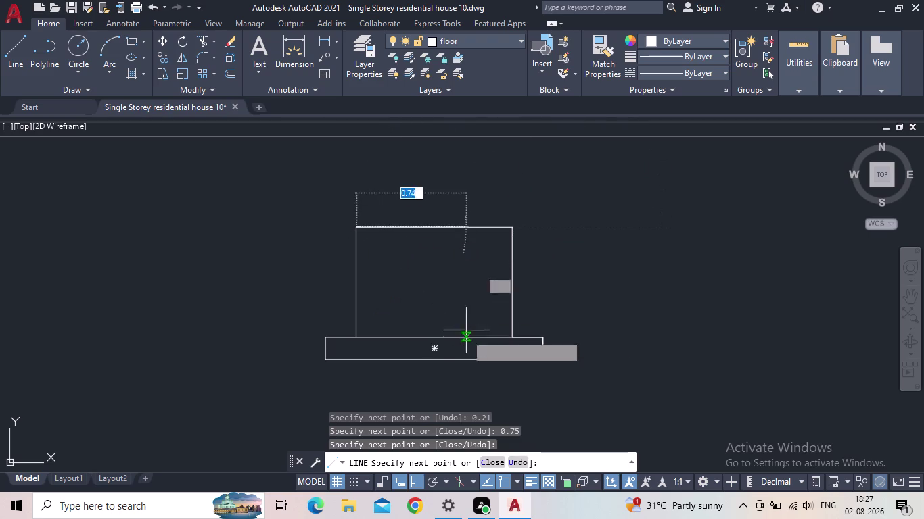
key(Escape)
scroll(down, 3)
middle_drag(452, 300, 407, 431)
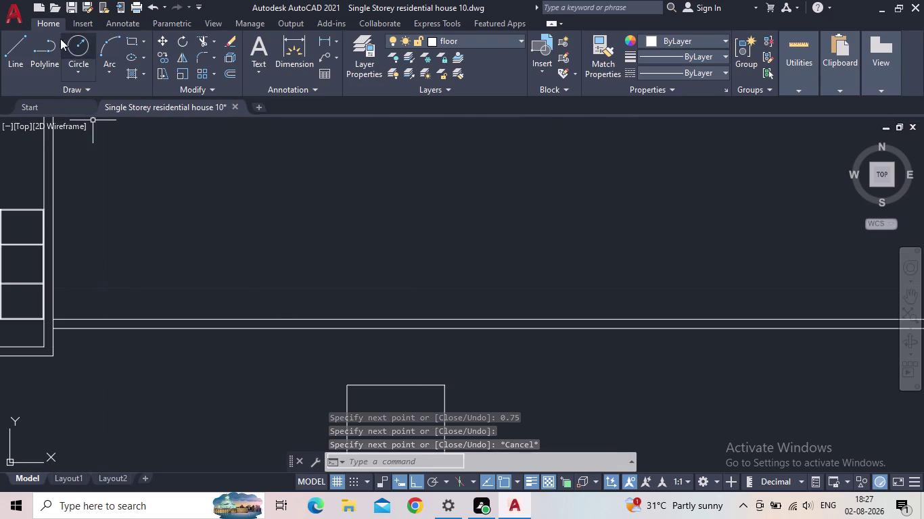
Start a rectangle at the pedestal's top-left corner, then cancel it.
click(132, 40)
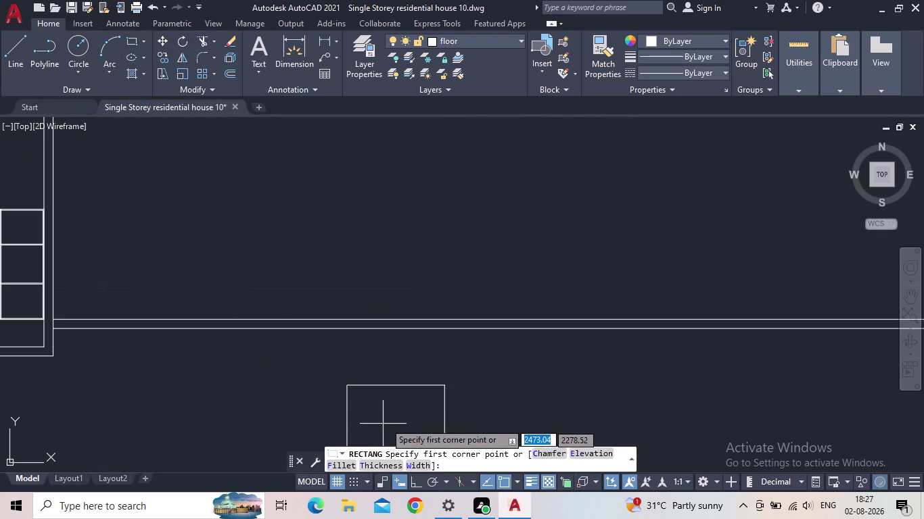
scroll(up, 3)
click(357, 377)
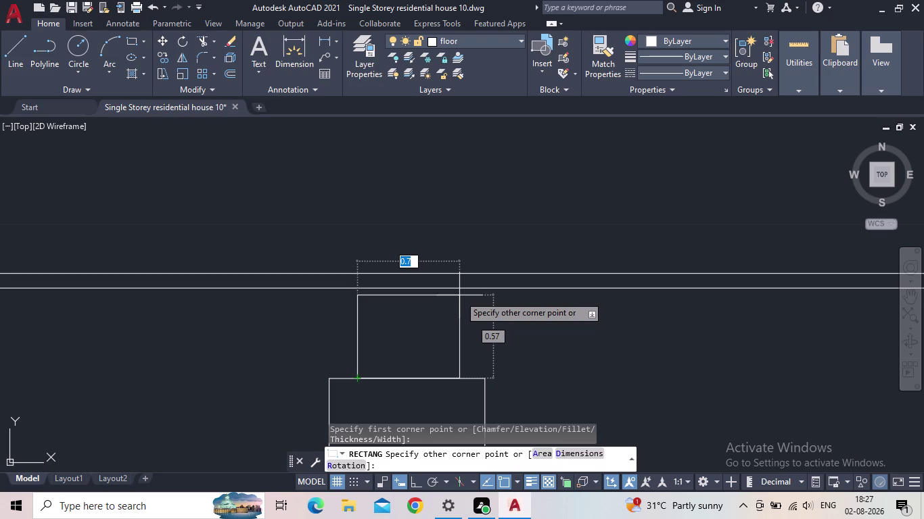
scroll(down, 3)
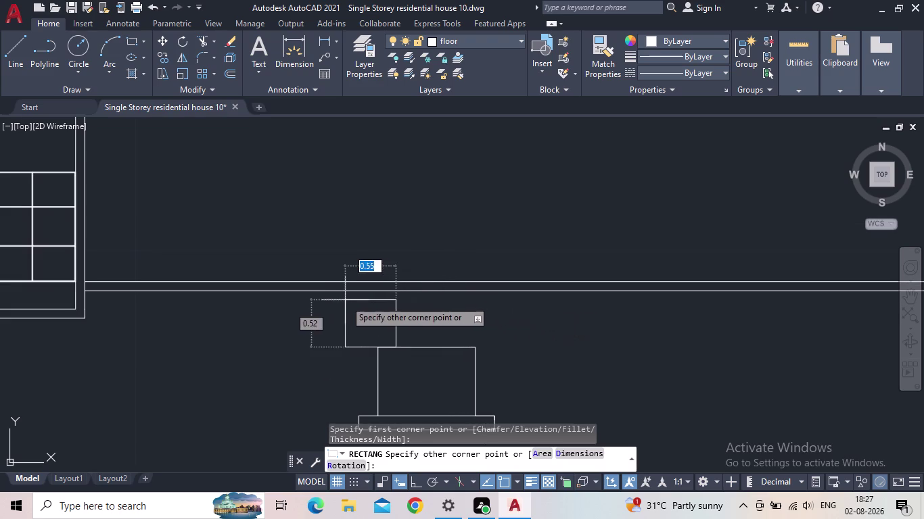
key(Escape)
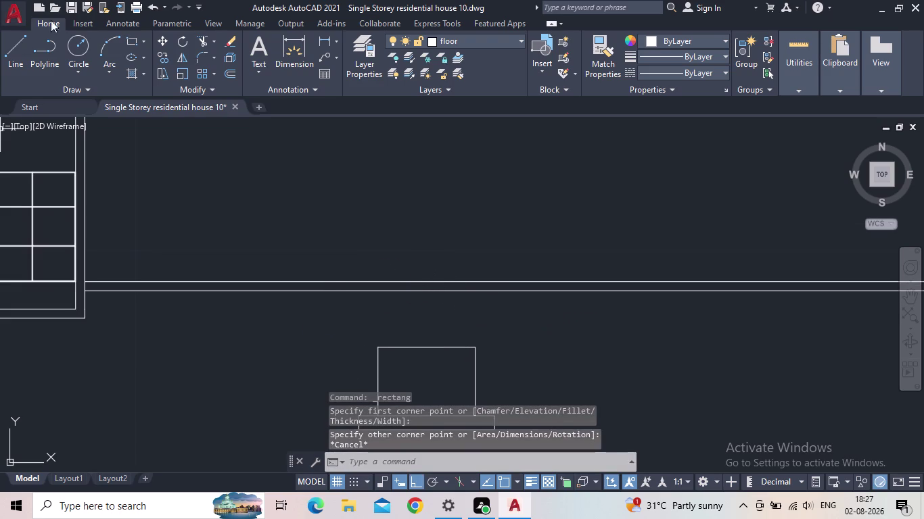
scroll(down, 3)
middle_drag(418, 335, 490, 294)
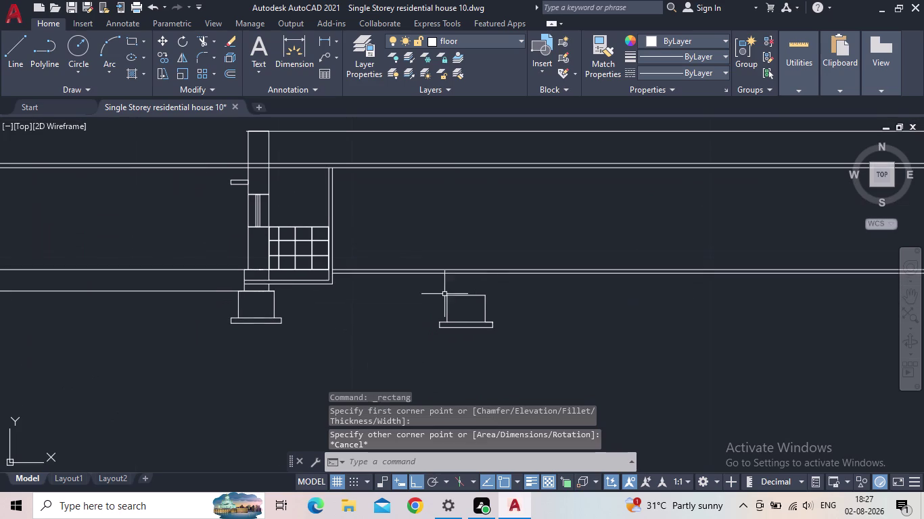
Begin a linear dimension from the footing's left corner, then cancel it.
click(325, 42)
scroll(up, 3)
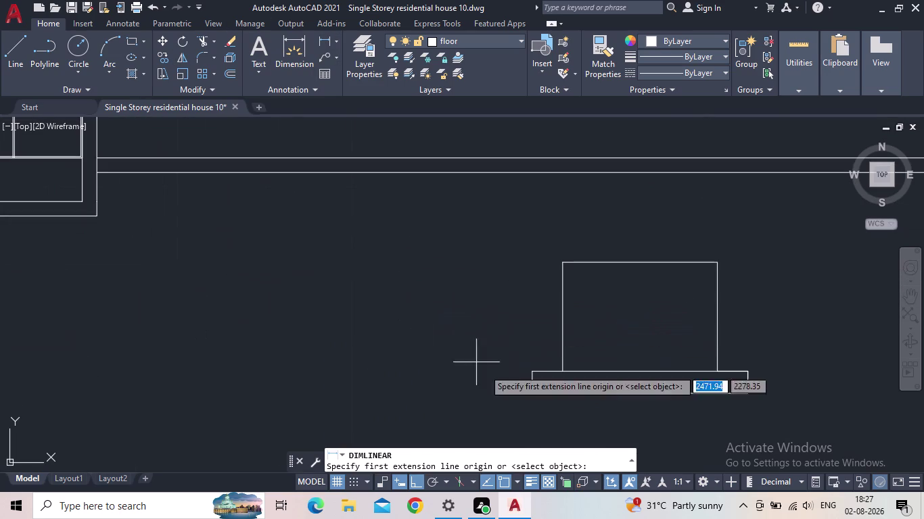
click(530, 395)
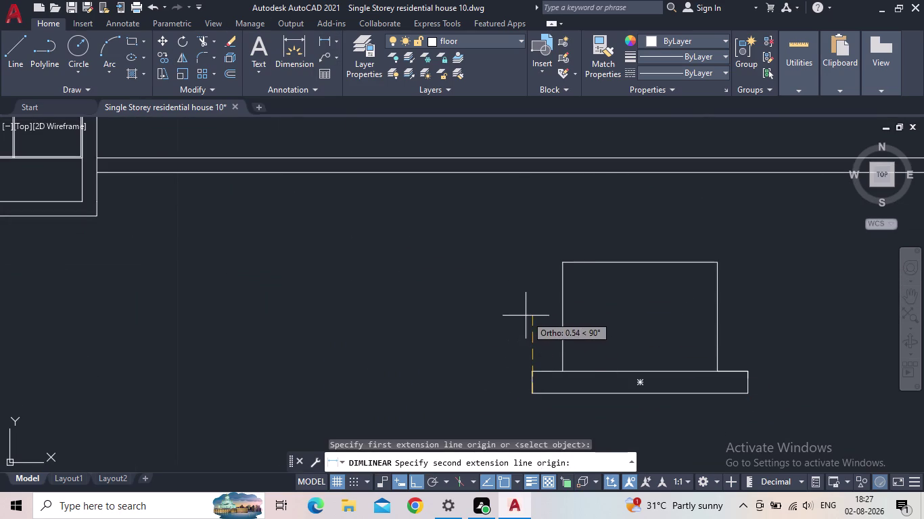
key(Escape)
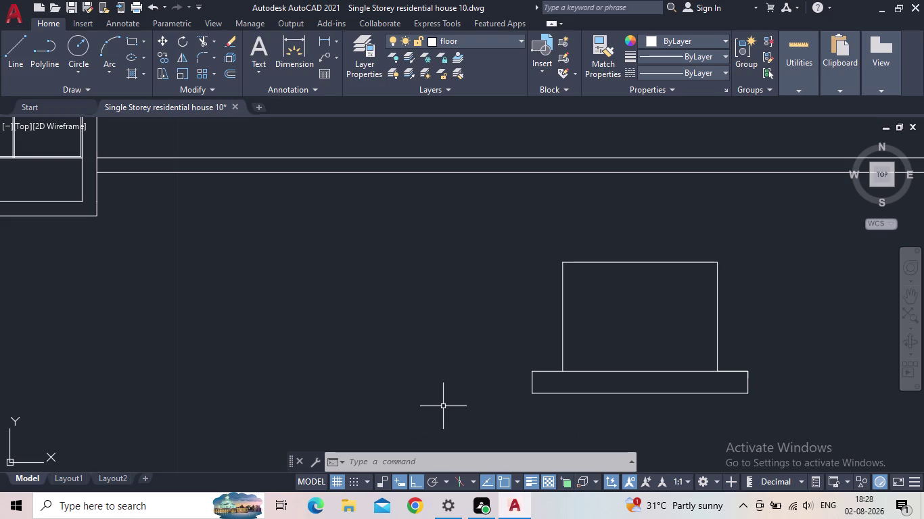
middle_drag(608, 304, 538, 329)
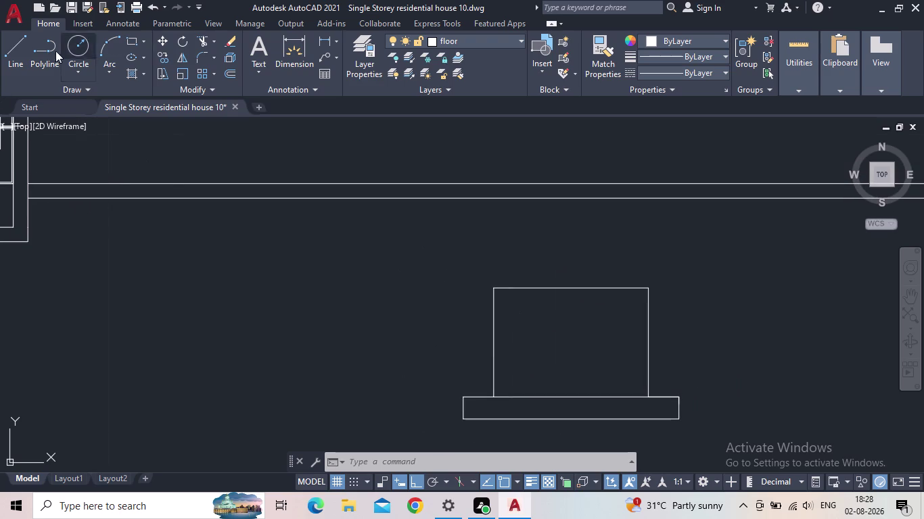
Draw the narrower column 0.74 up from the pedestal top, across and back down.
click(15, 51)
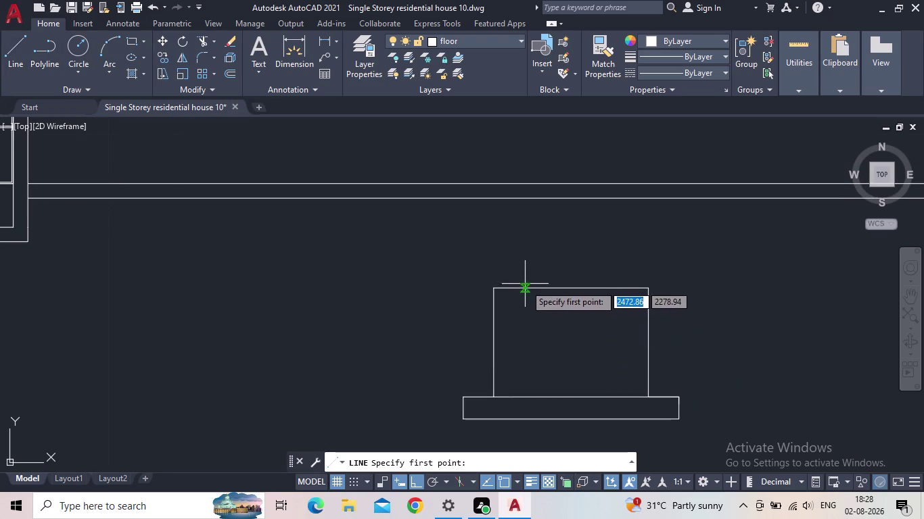
click(524, 286)
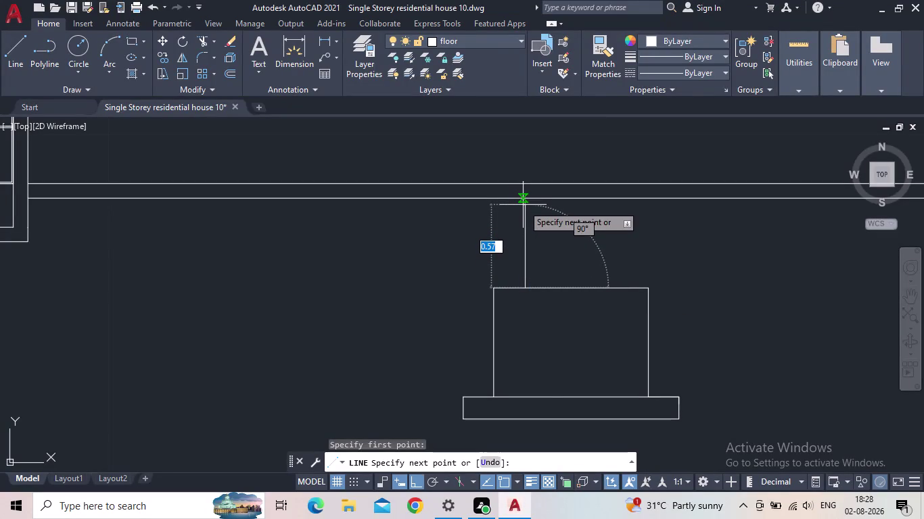
text(0.74)
key(Return)
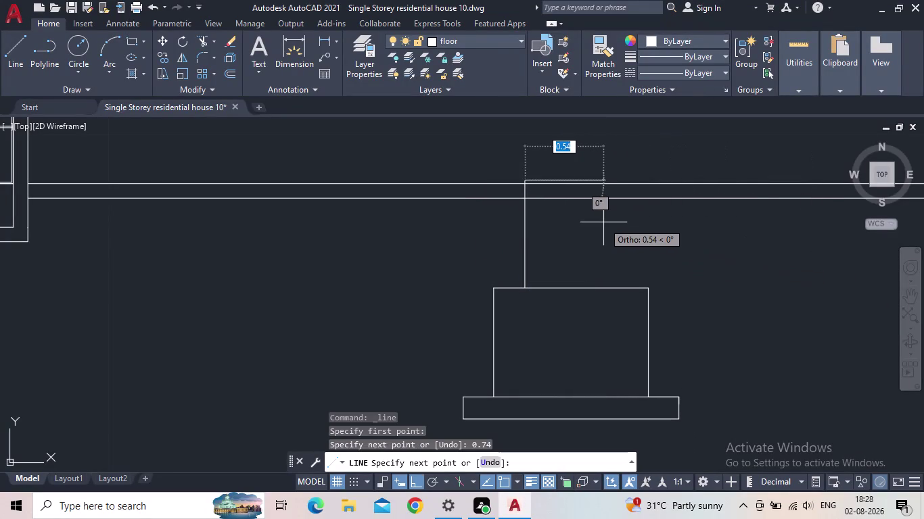
click(623, 224)
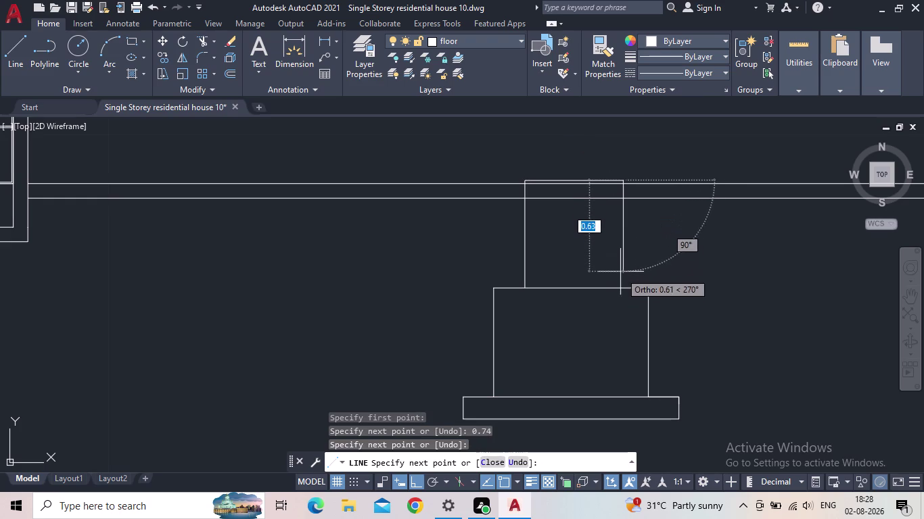
click(626, 291)
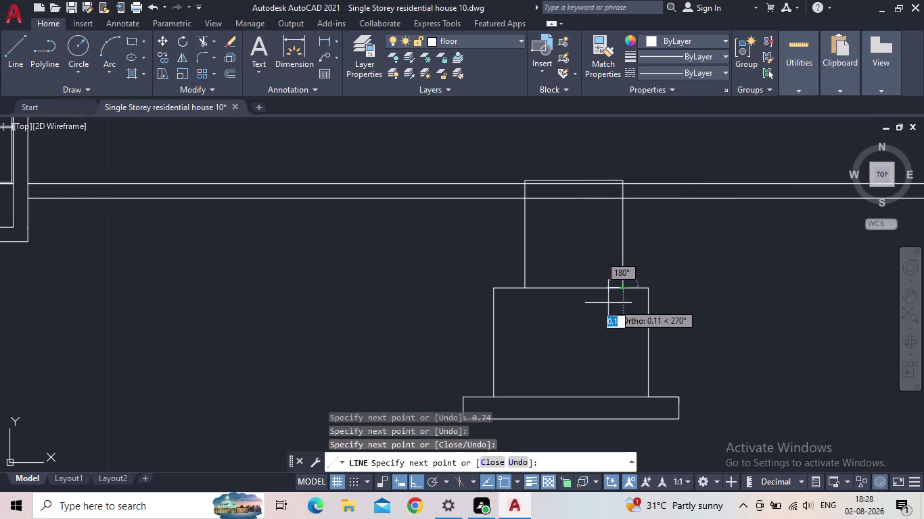
key(Escape)
scroll(down, 3)
drag(648, 360, 641, 347)
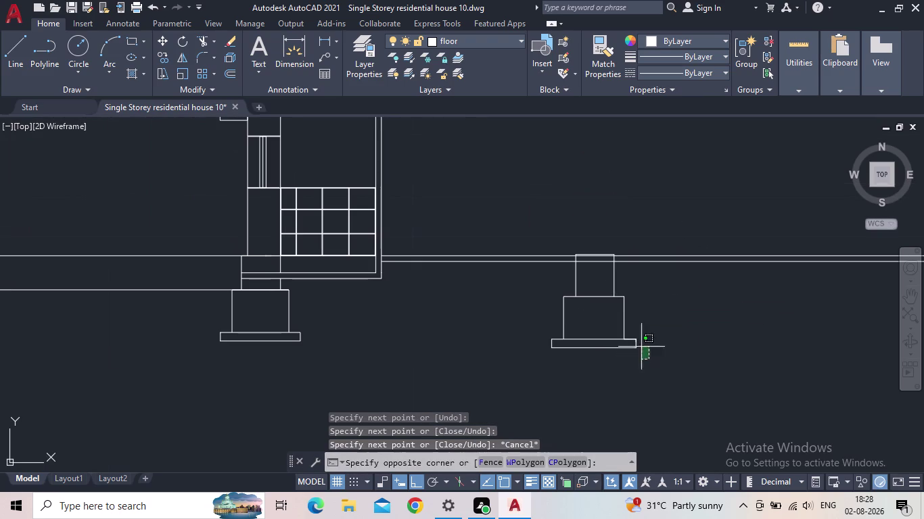
Window-select the right pedestal and move it 0.12 down.
click(535, 279)
scroll(up, 3)
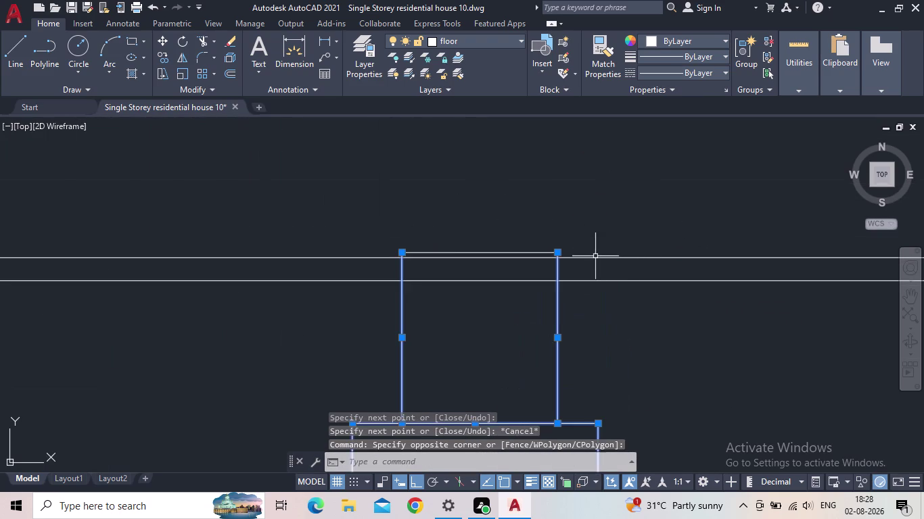
scroll(up, 3)
click(464, 293)
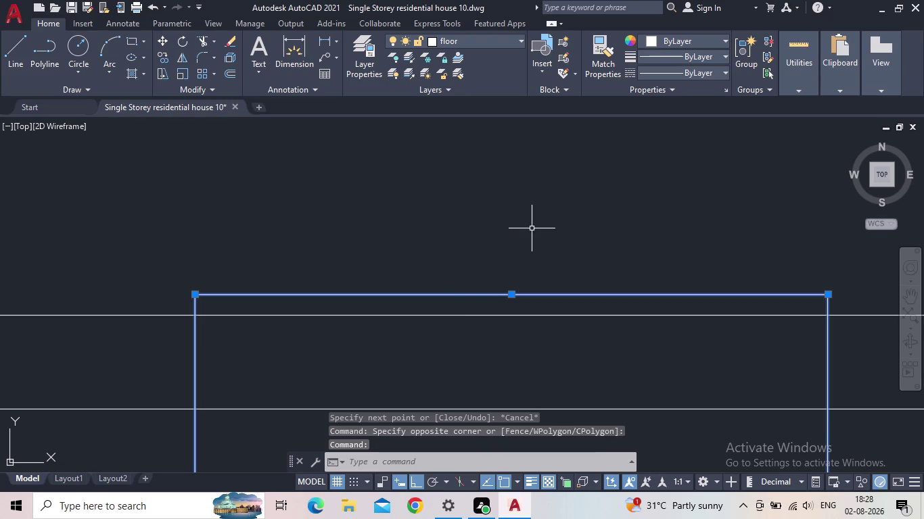
key(m)
key(Return)
click(516, 295)
scroll(down, 3)
middle_drag(509, 361, 494, 325)
scroll(down, 3)
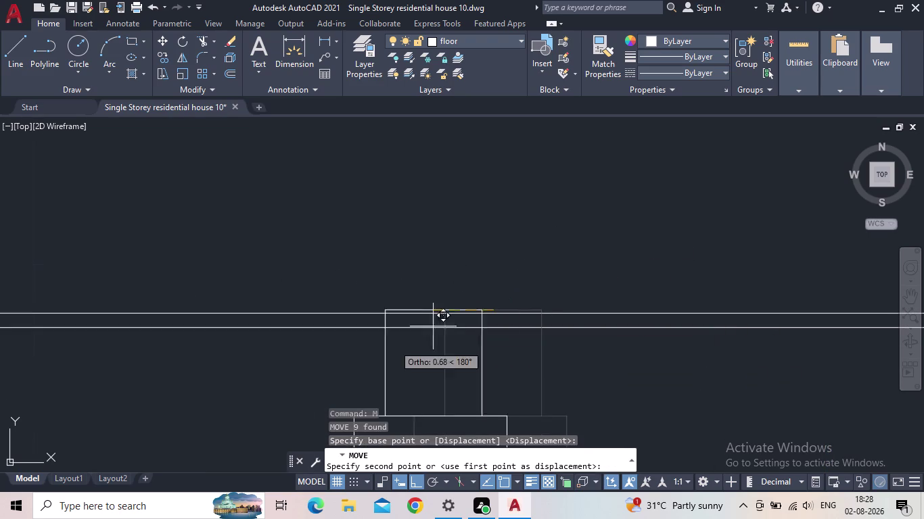
scroll(down, 3)
middle_drag(514, 362, 522, 216)
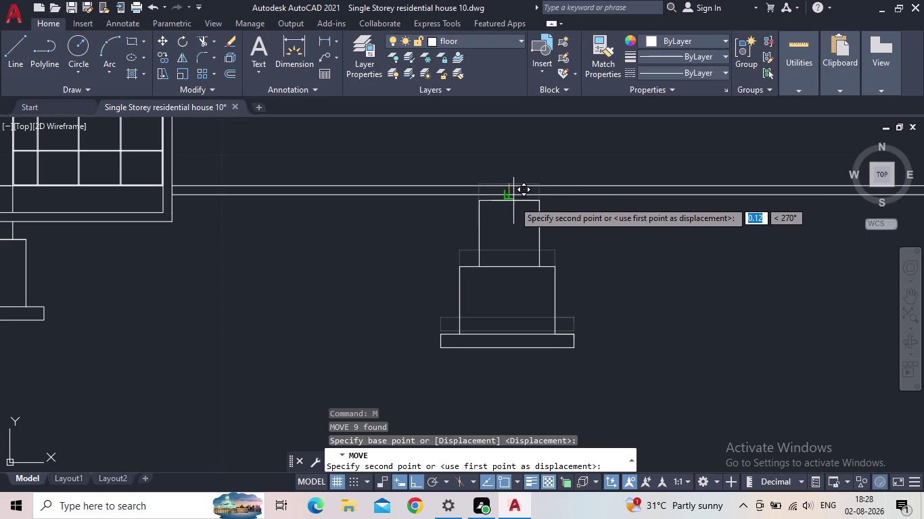
click(510, 198)
Compare both footings, selecting the right pedestal's column lines, then clear the selection.
scroll(down, 3)
middle_drag(605, 281, 605, 296)
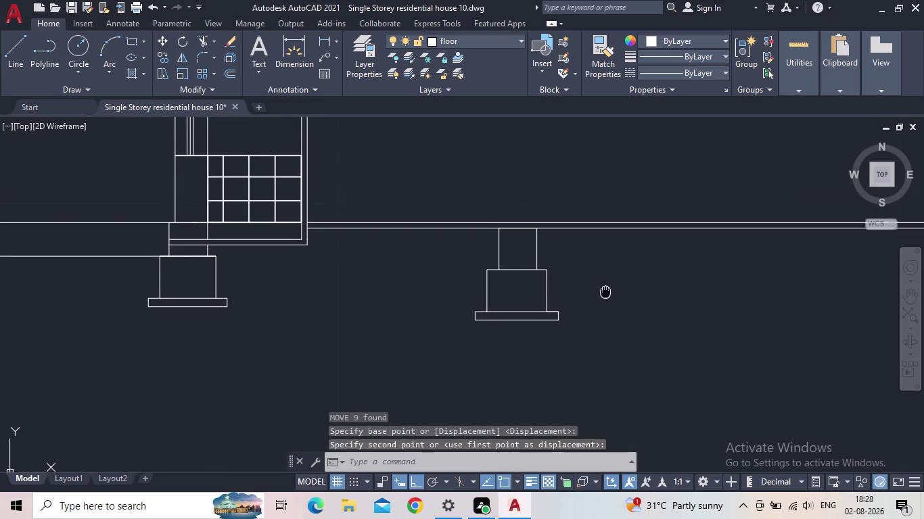
middle_drag(604, 295, 604, 301)
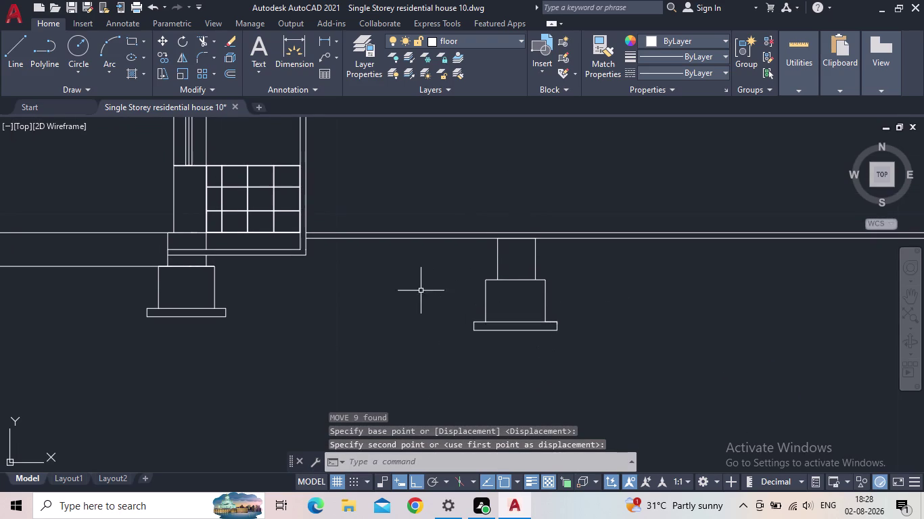
middle_drag(399, 265, 355, 217)
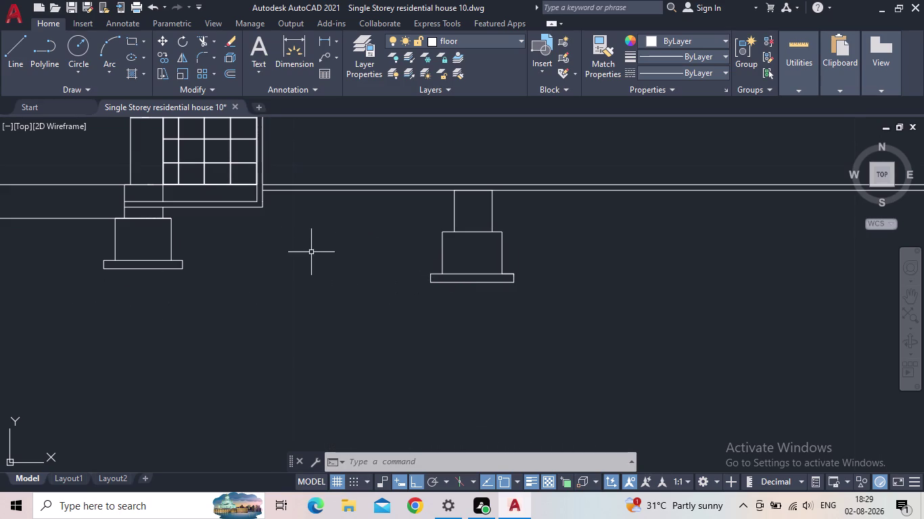
middle_drag(298, 253, 295, 278)
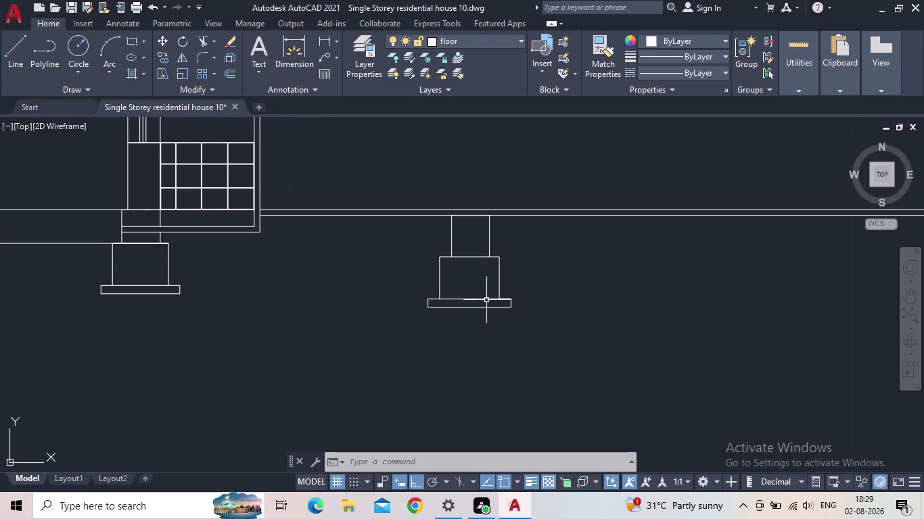
click(451, 248)
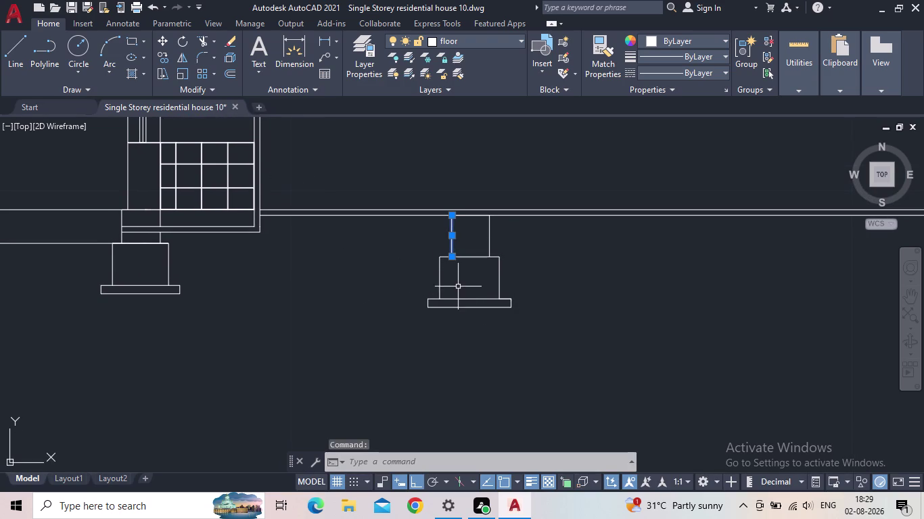
click(488, 237)
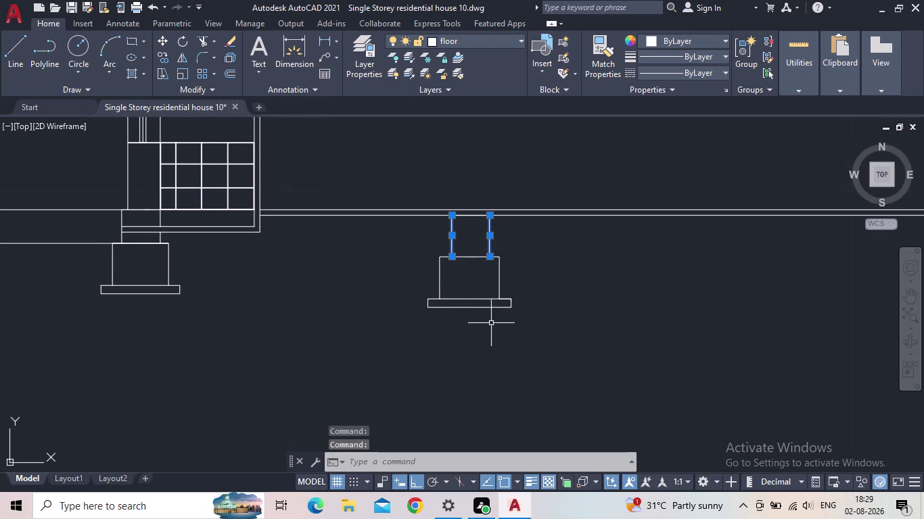
key(Escape)
key(Escape)
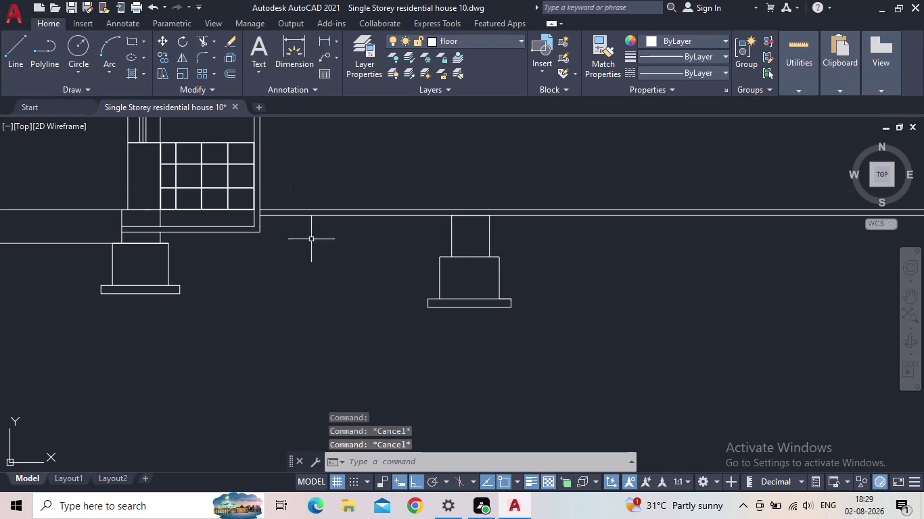
Place a horizontal construction line (XL) at the left footing's base.
text(X)
text(L)
key(Return)
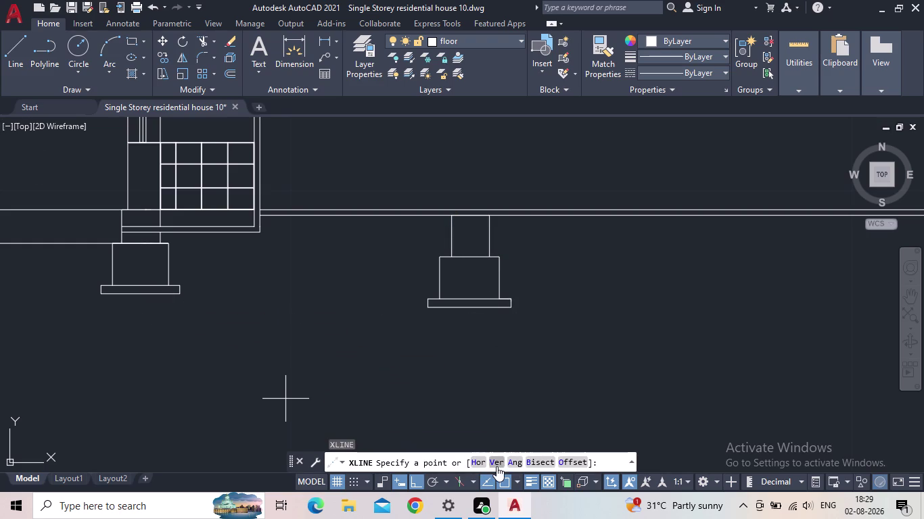
click(482, 463)
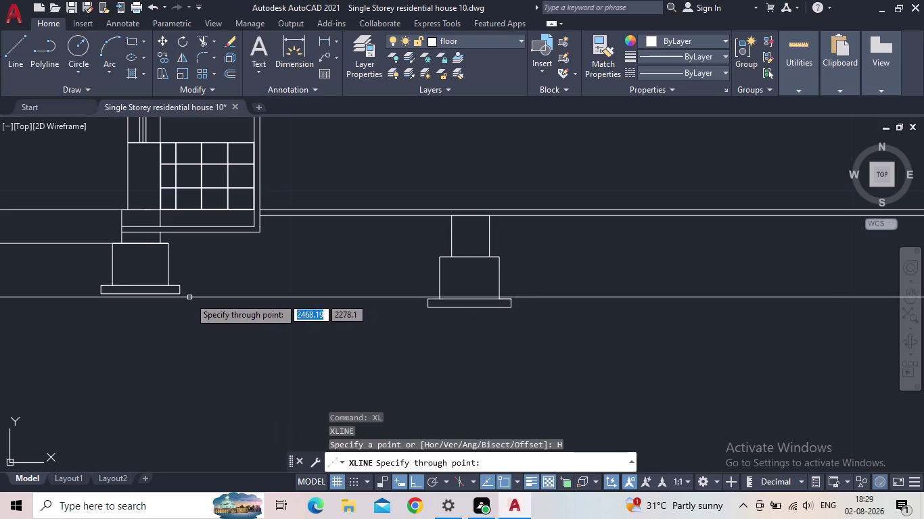
click(181, 295)
Delete the right pedestal's two column lines.
key(Escape)
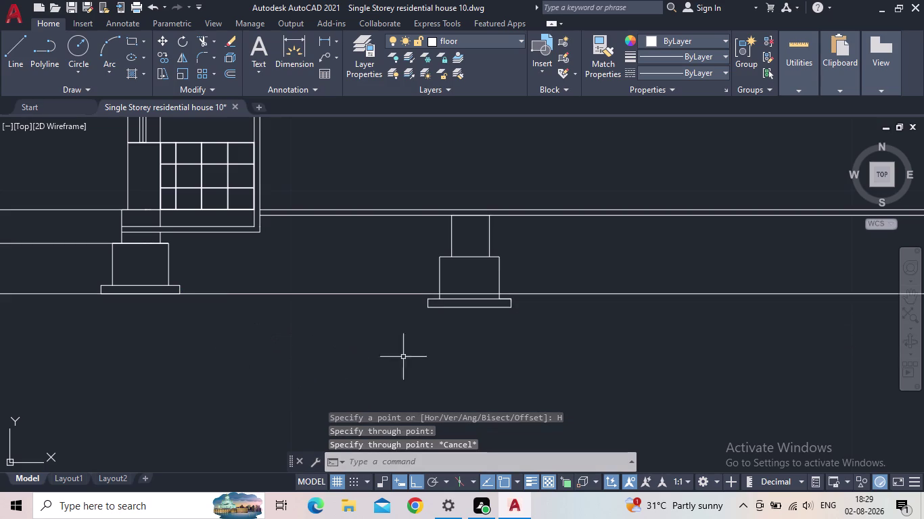
drag(498, 240, 489, 240)
click(406, 226)
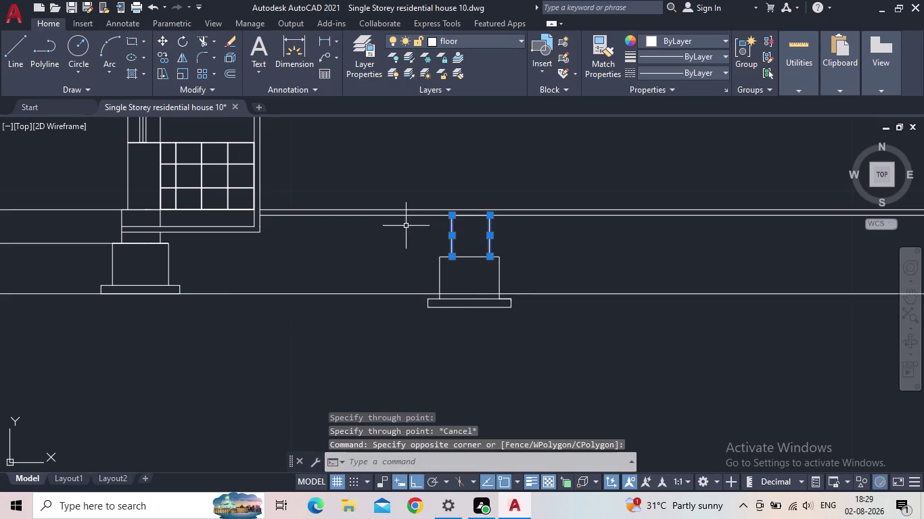
key(Delete)
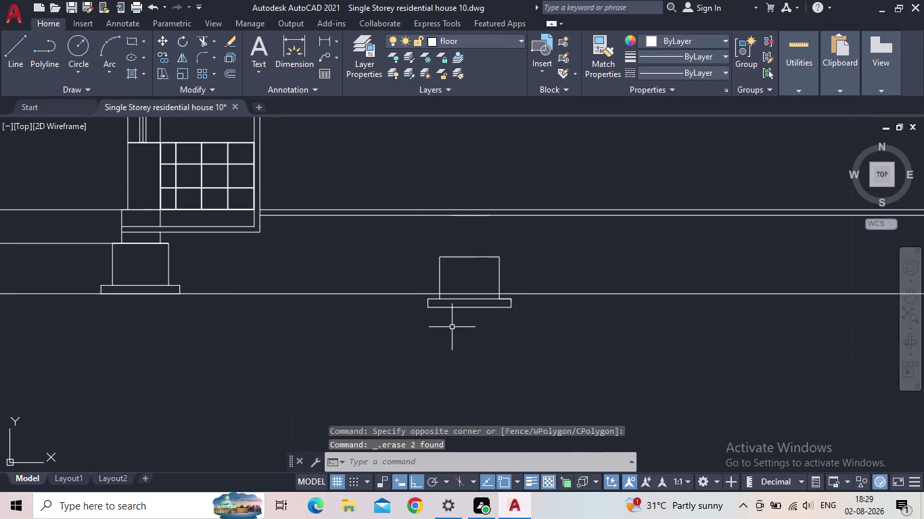
Select the right footing together with all lines of its pedestal block.
click(516, 313)
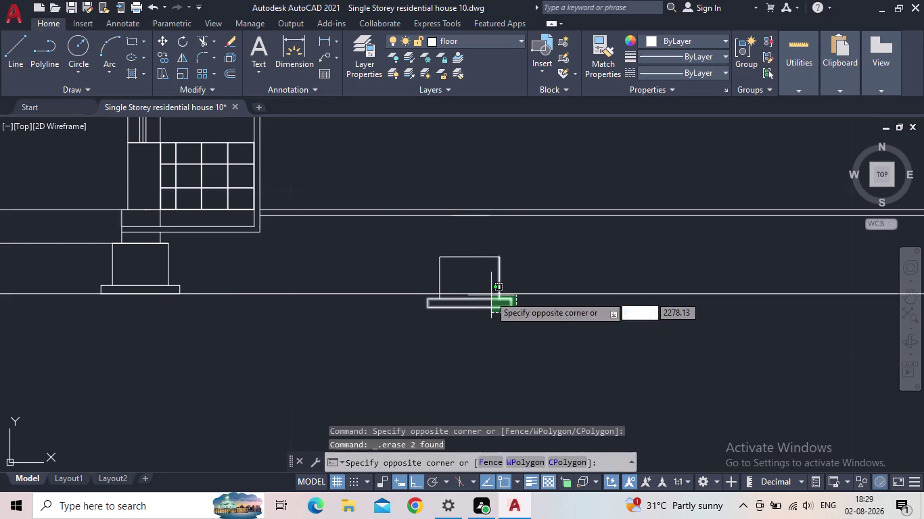
click(486, 296)
scroll(up, 3)
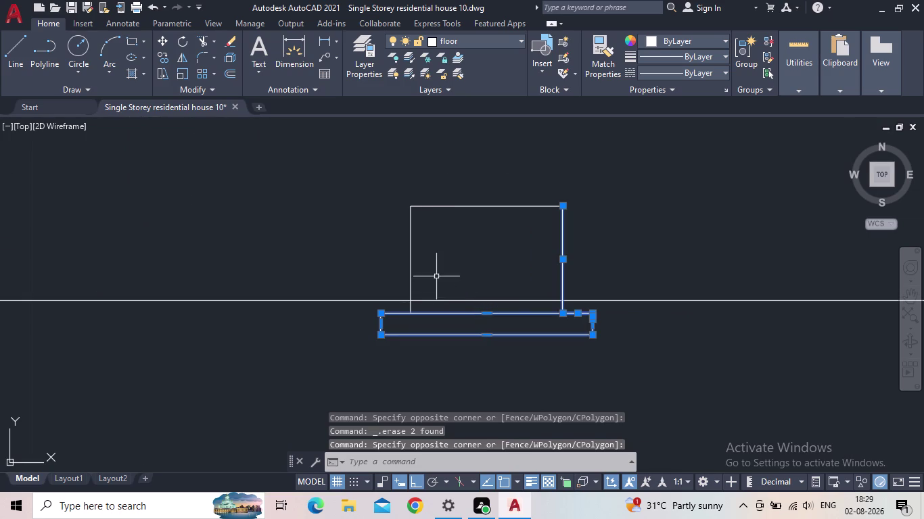
drag(437, 272, 403, 257)
click(364, 234)
drag(481, 230, 466, 201)
click(445, 162)
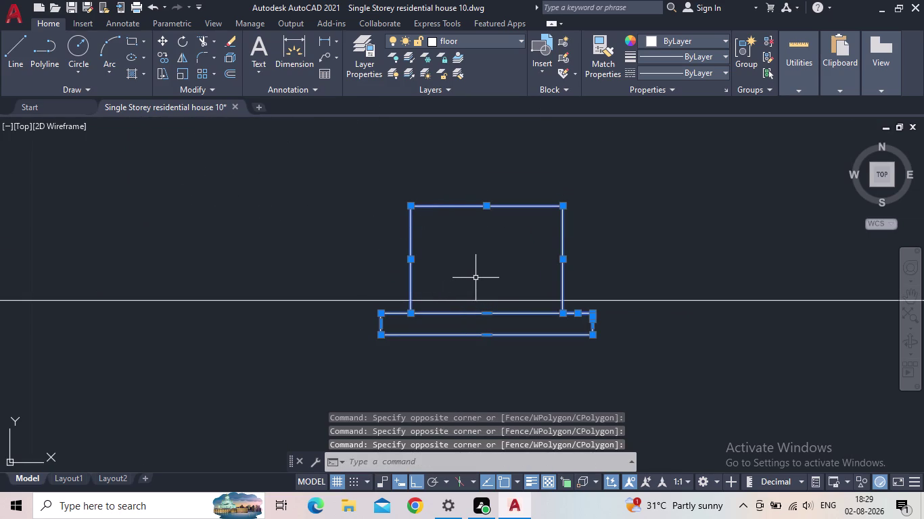
Move the footing and block so the footing's bottom corner rests on the construction line.
key(m)
key(Return)
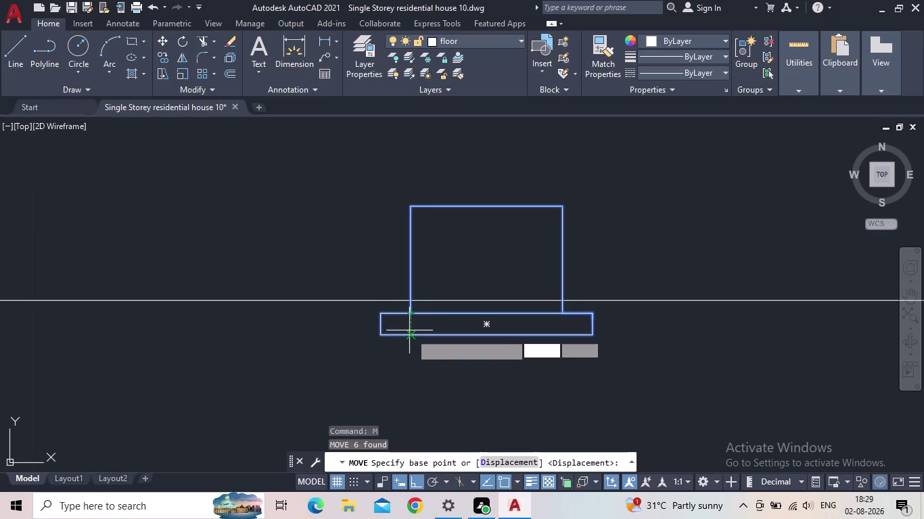
click(412, 337)
click(411, 298)
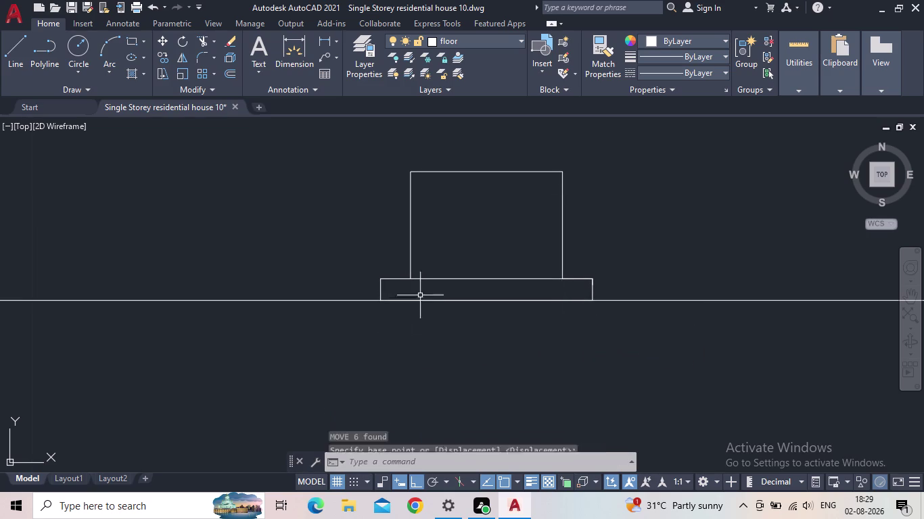
scroll(down, 3)
middle_drag(650, 250, 586, 311)
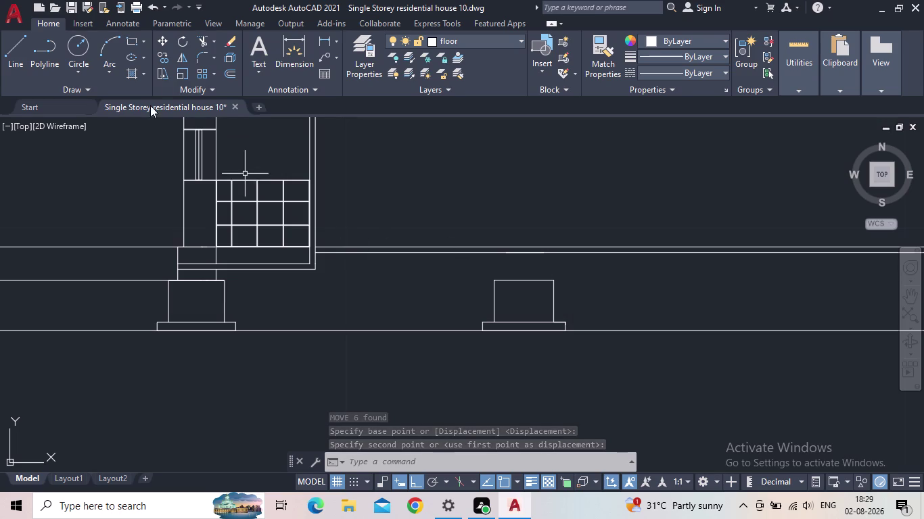
click(13, 50)
scroll(up, 3)
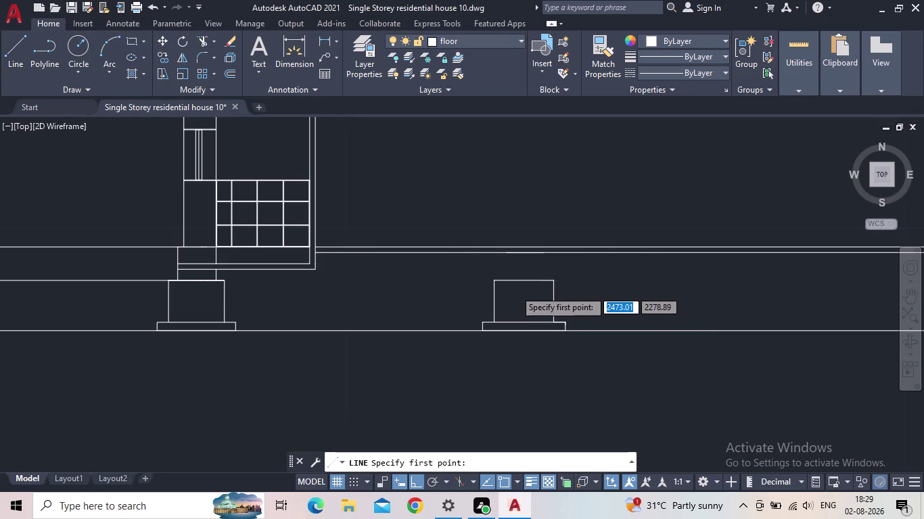
click(499, 274)
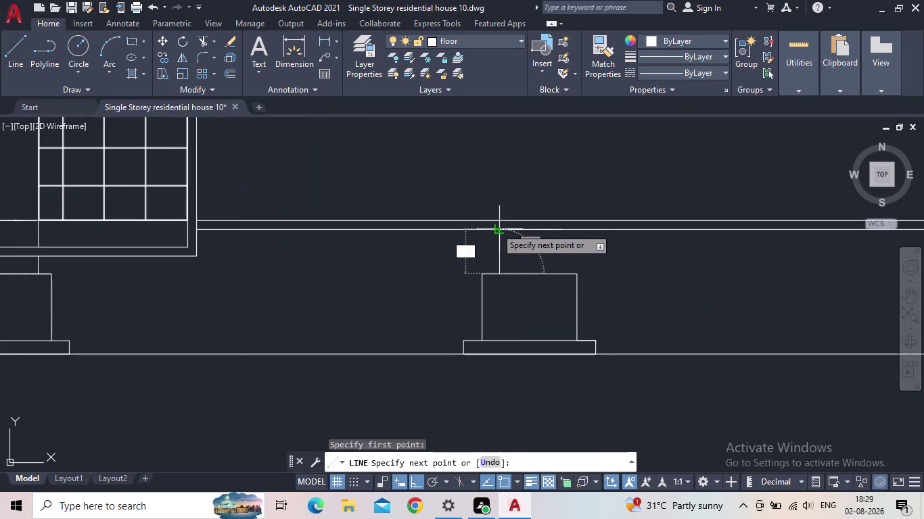
key(Escape)
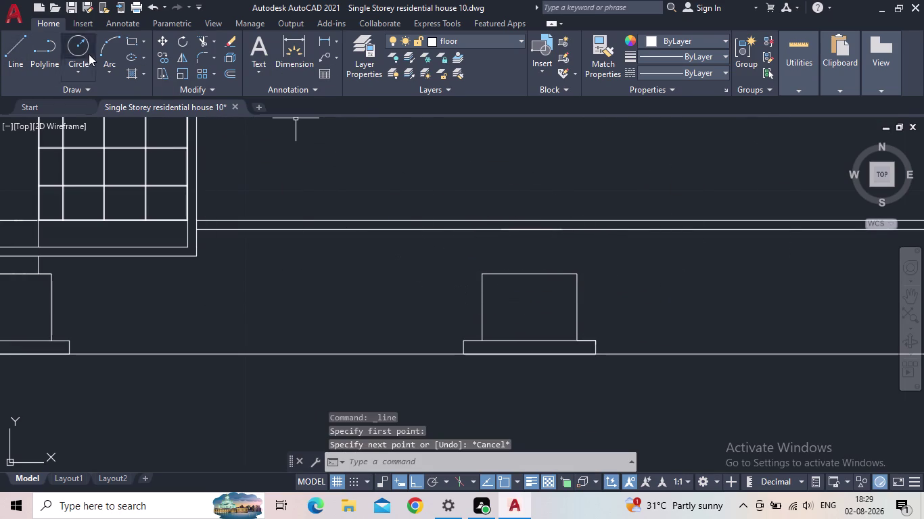
click(142, 40)
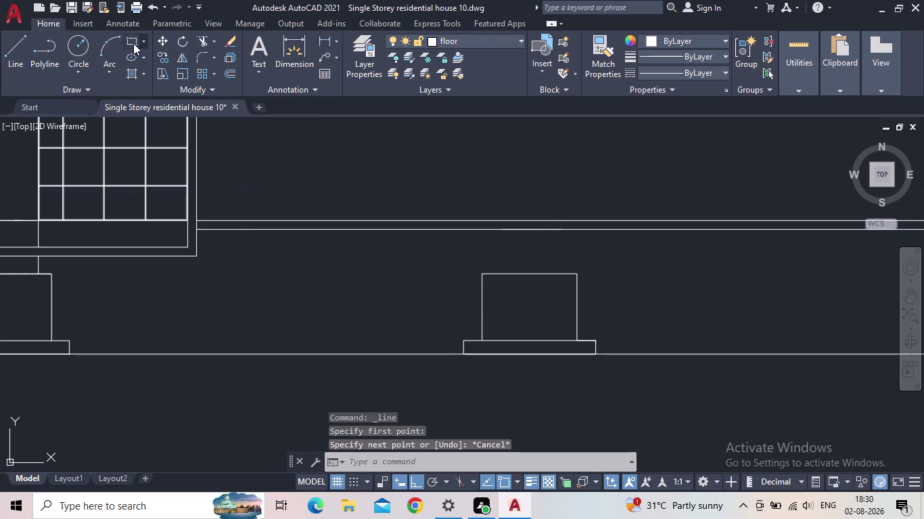
click(132, 42)
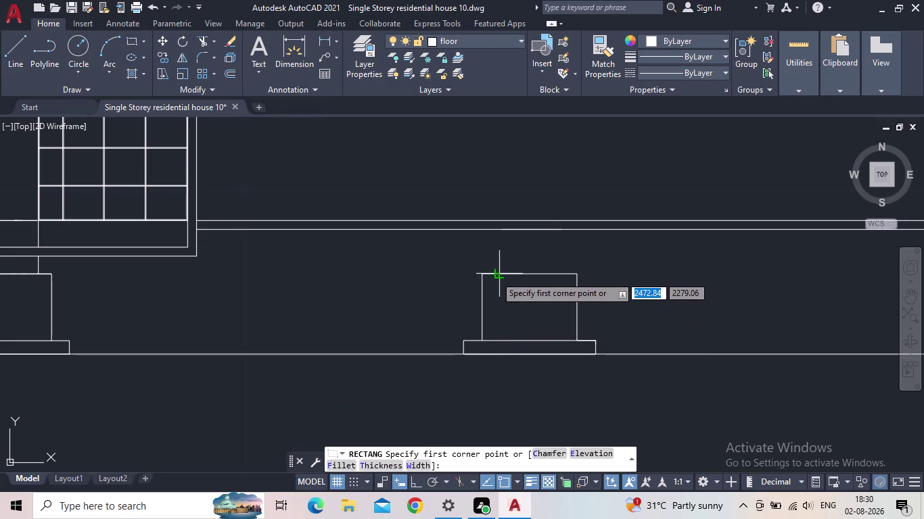
click(495, 275)
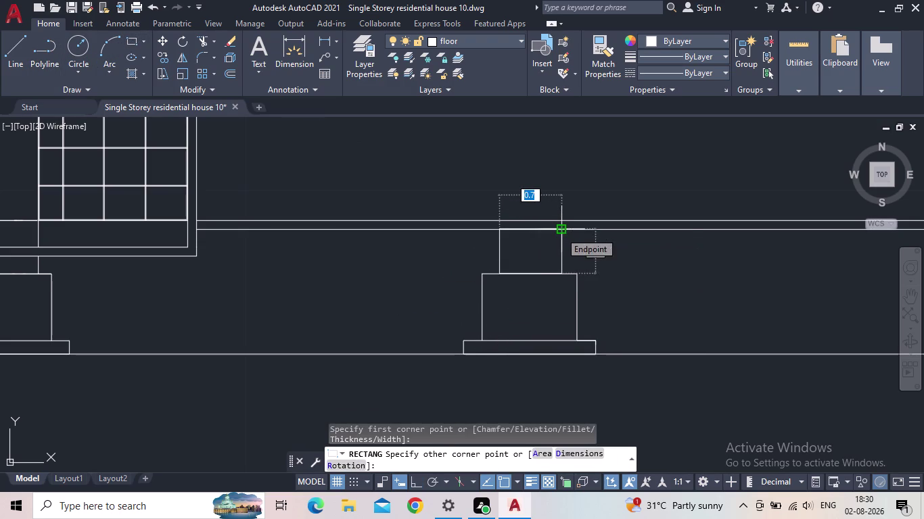
click(560, 232)
scroll(down, 3)
middle_drag(614, 359, 537, 345)
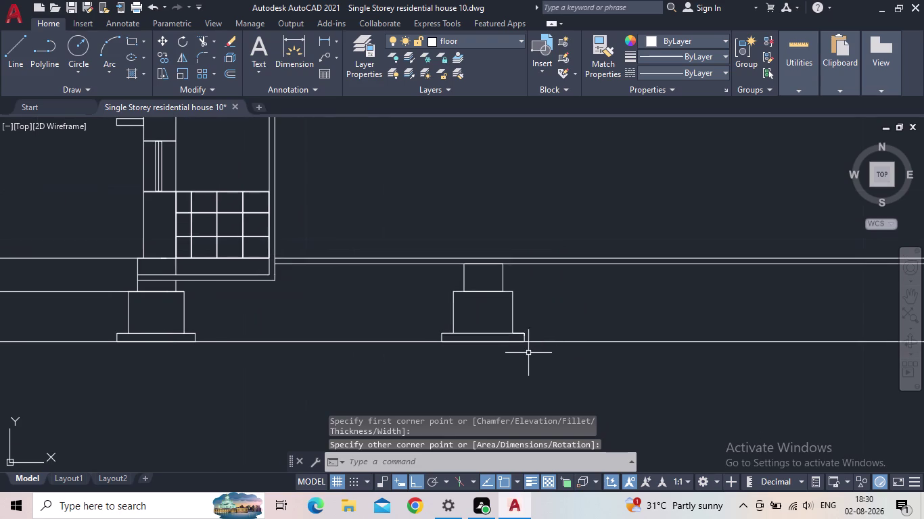
key(Escape)
drag(382, 372, 378, 365)
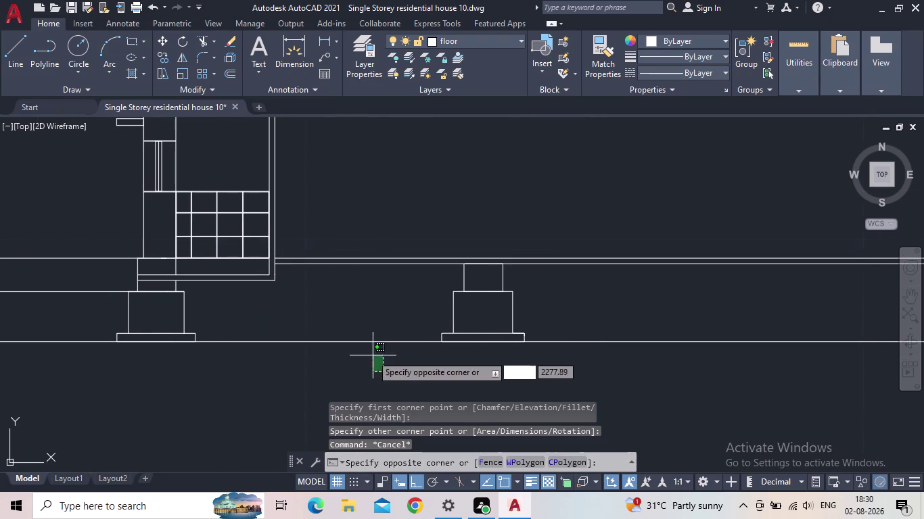
click(356, 316)
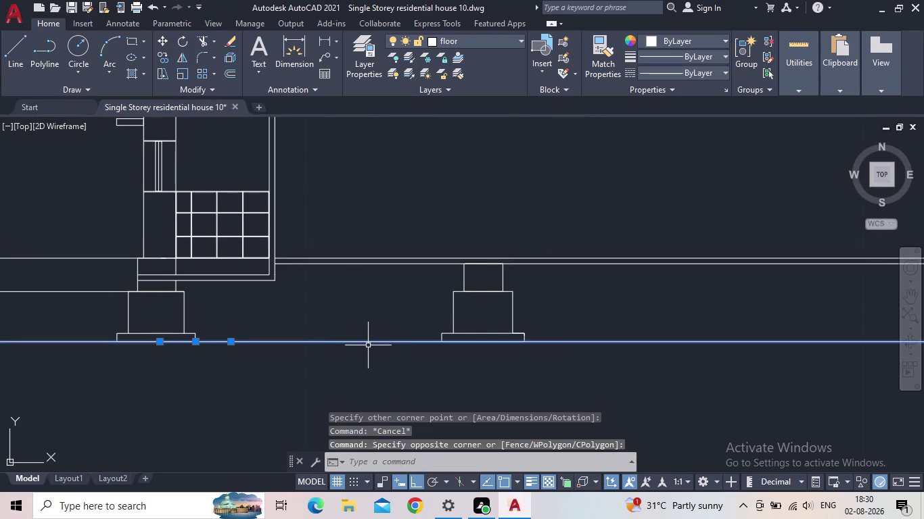
key(Escape)
scroll(down, 3)
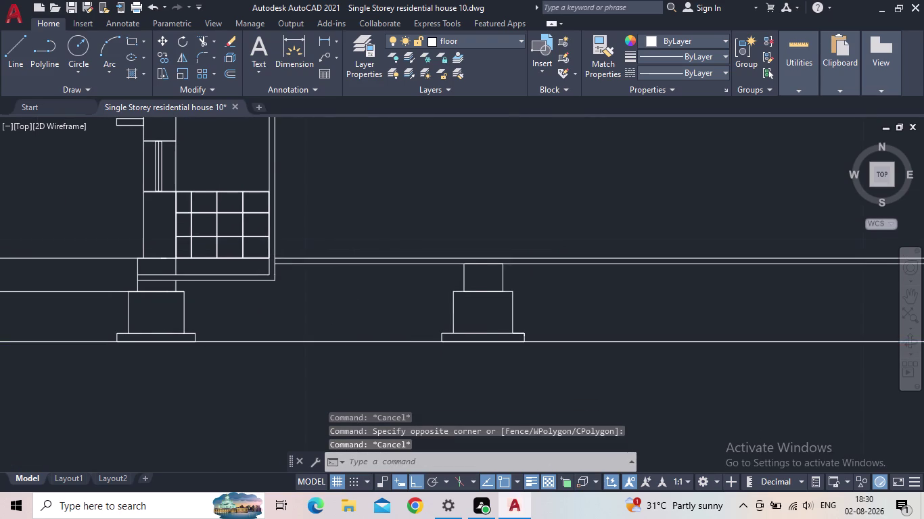
middle_drag(404, 360, 352, 370)
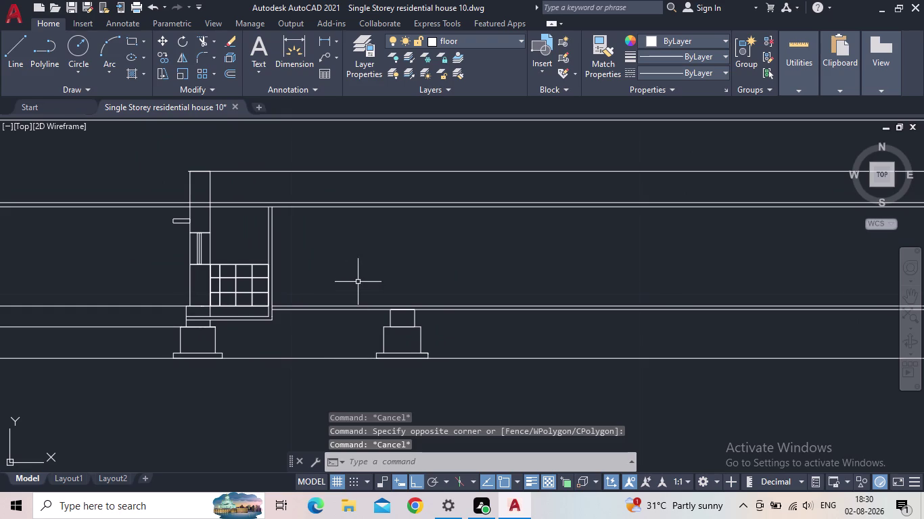
middle_drag(515, 345, 436, 348)
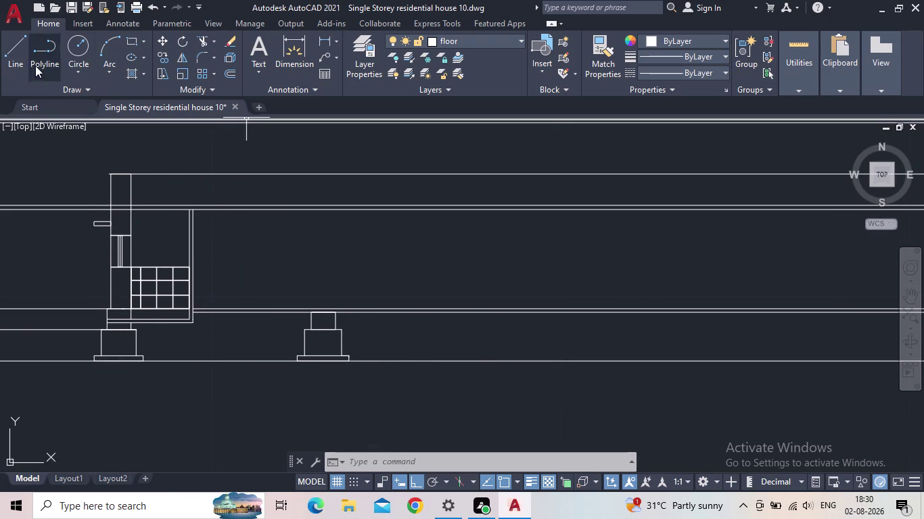
Draw a tall rectangle with its first corner on the floor line above the right pedestal.
click(135, 40)
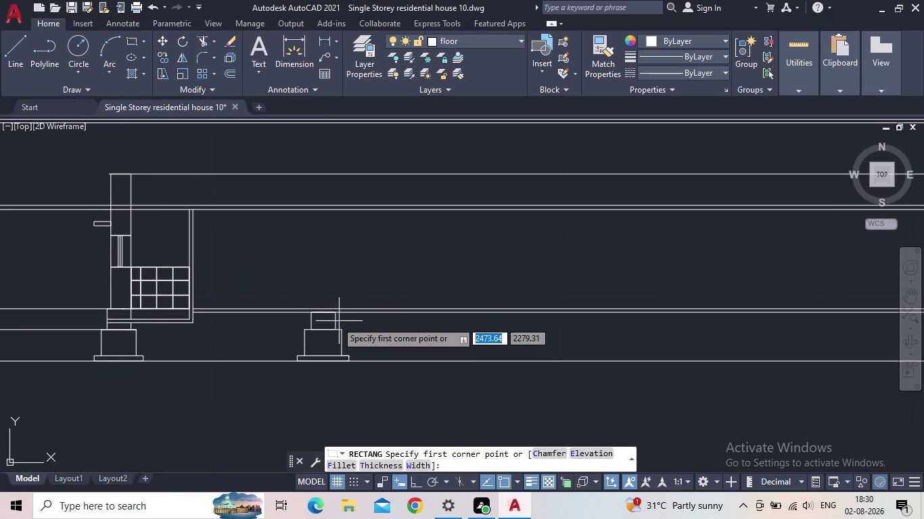
click(297, 306)
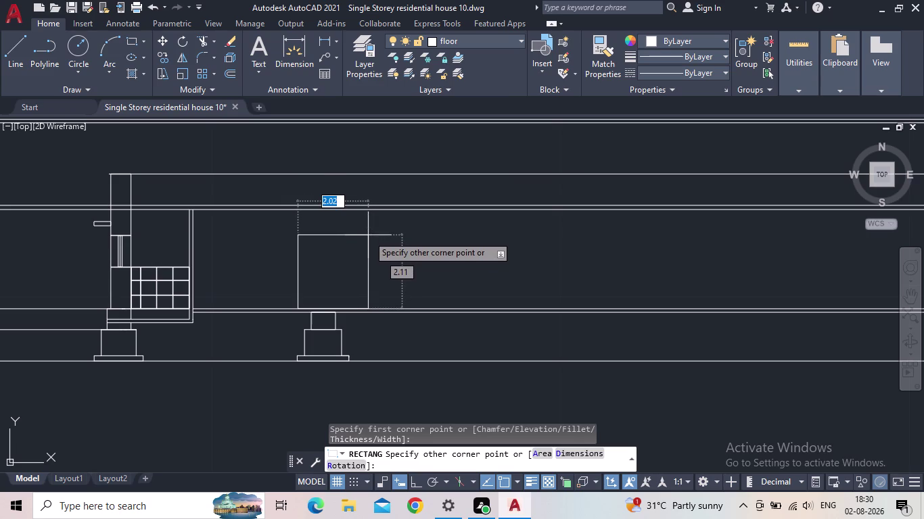
scroll(up, 3)
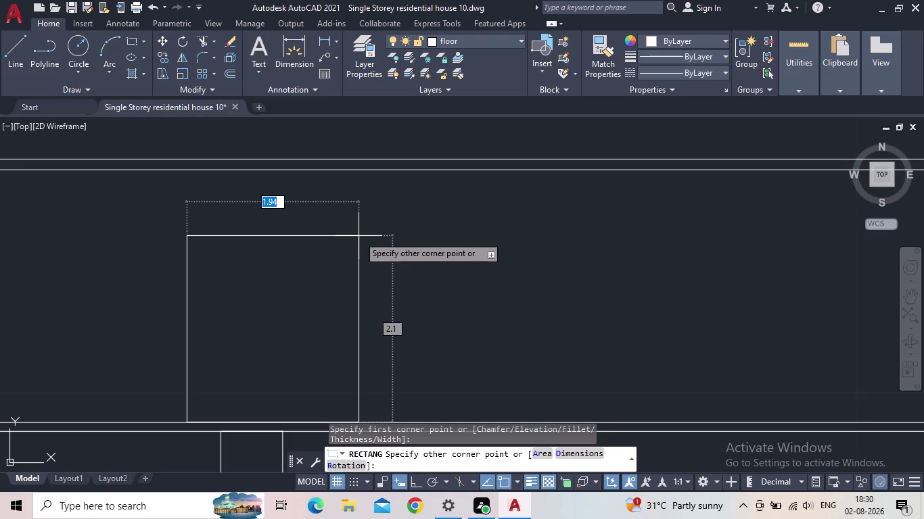
click(358, 236)
scroll(down, 3)
middle_drag(322, 269, 335, 218)
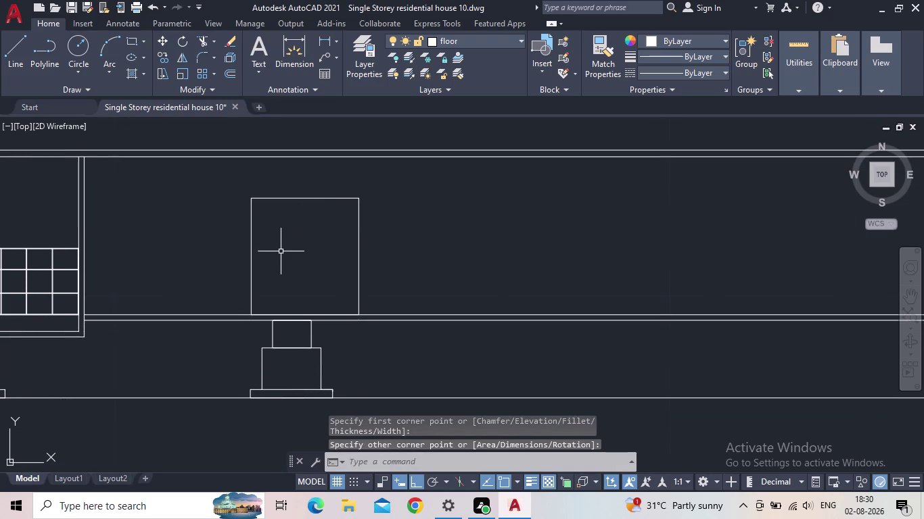
key(Escape)
Move the rectangle from its bottom midpoint to centre it over the pedestal.
drag(280, 238, 229, 228)
click(194, 222)
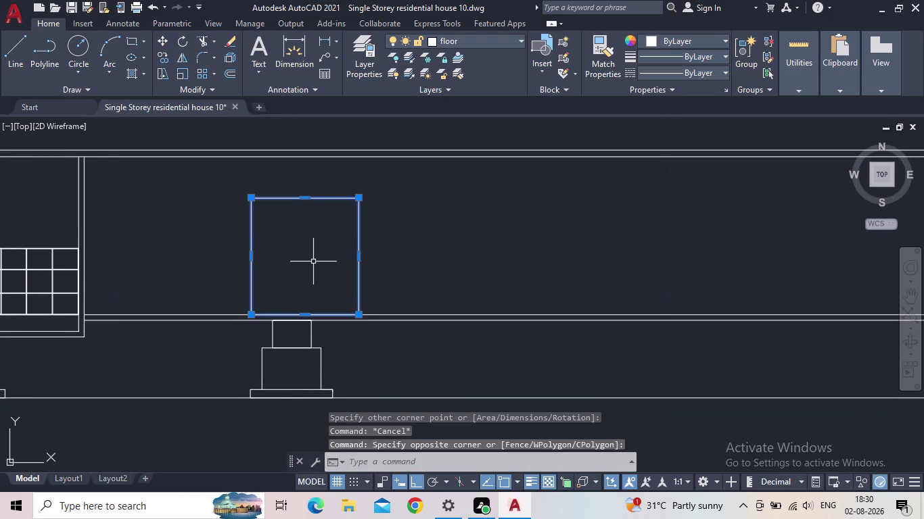
text(M)
key(space)
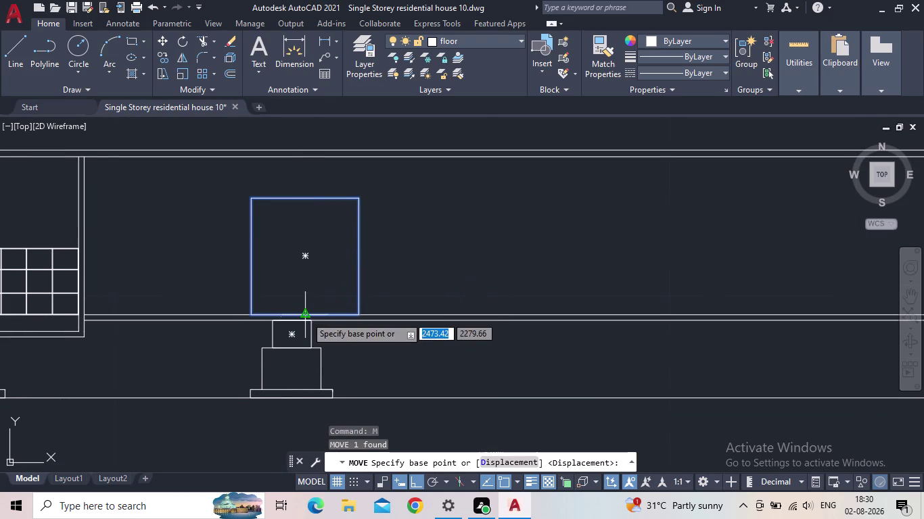
click(305, 317)
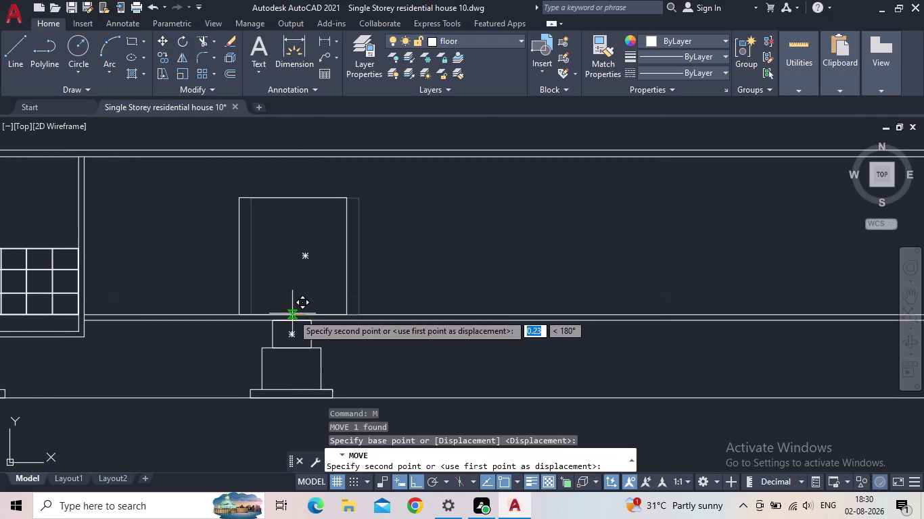
click(292, 313)
scroll(down, 3)
middle_drag(418, 301, 432, 298)
key(Escape)
scroll(up, 3)
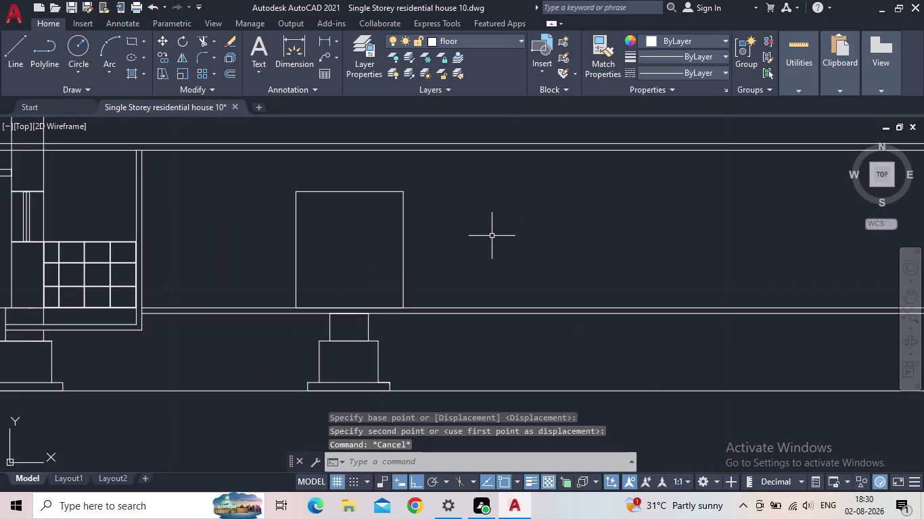
scroll(down, 3)
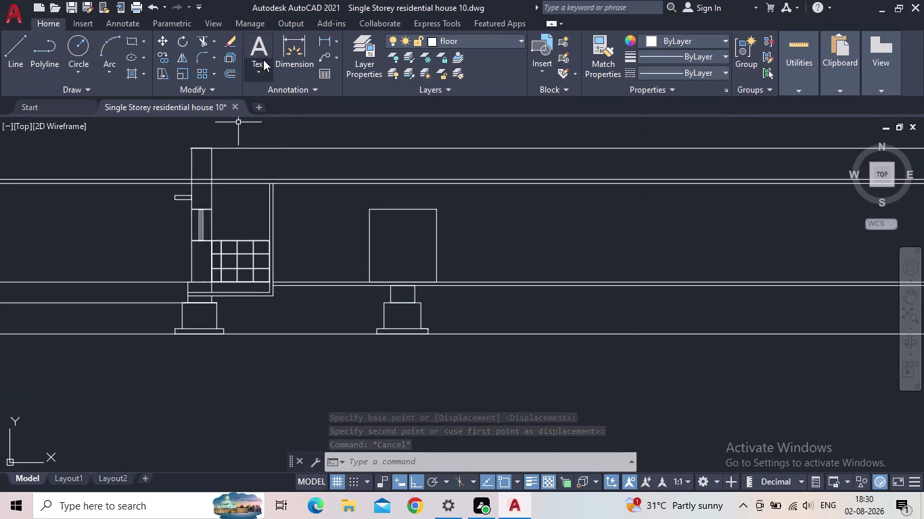
click(326, 45)
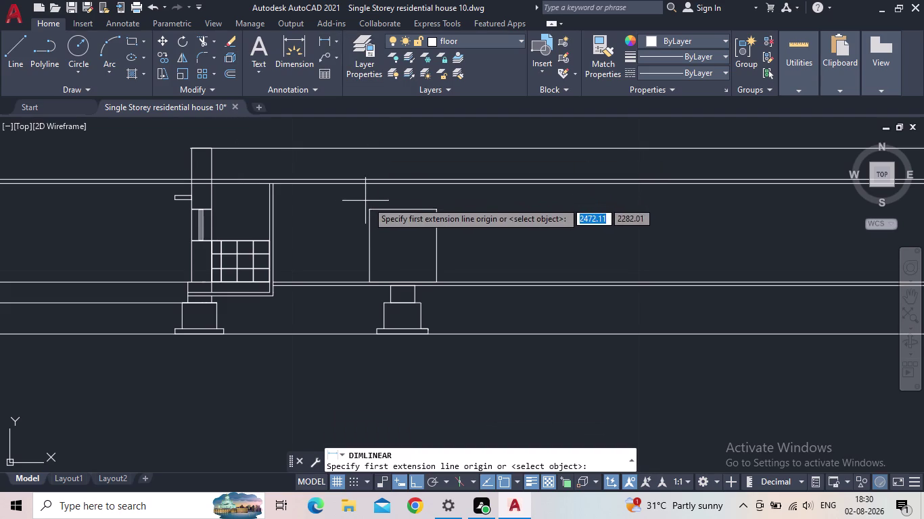
click(369, 205)
click(369, 278)
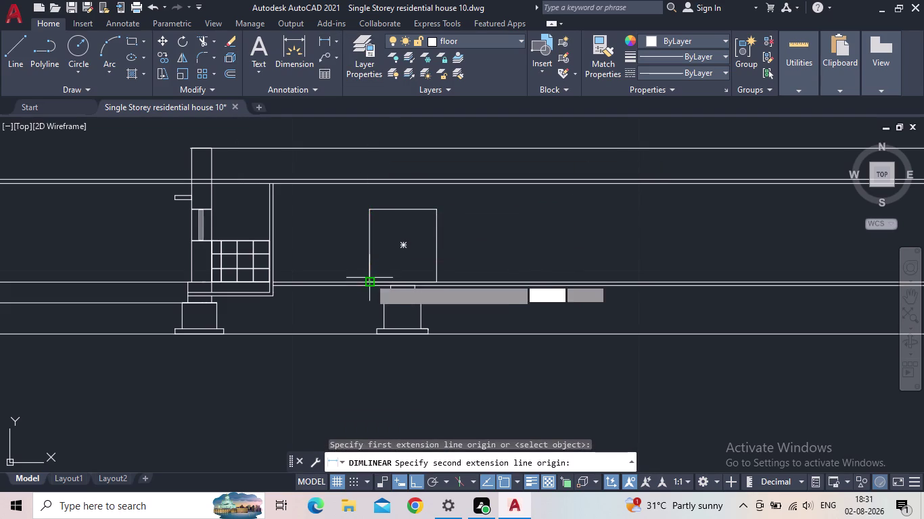
scroll(down, 3)
key(Escape)
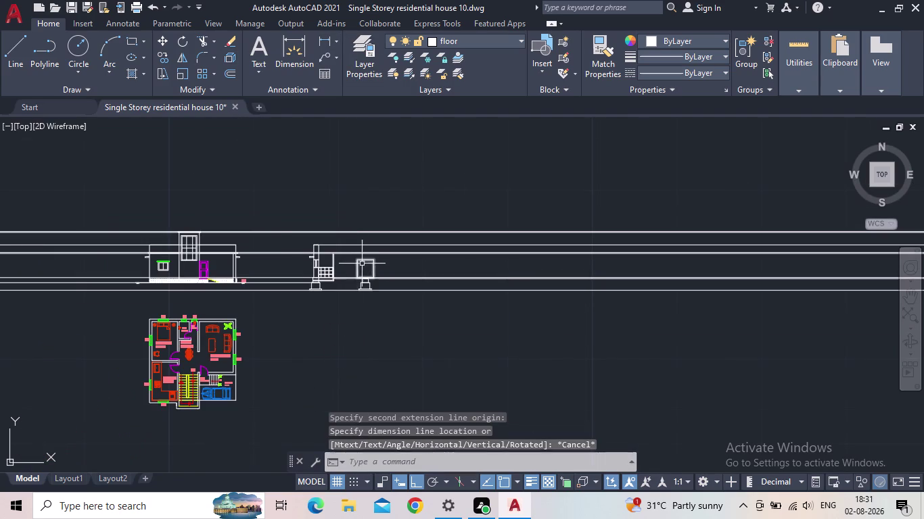
scroll(up, 3)
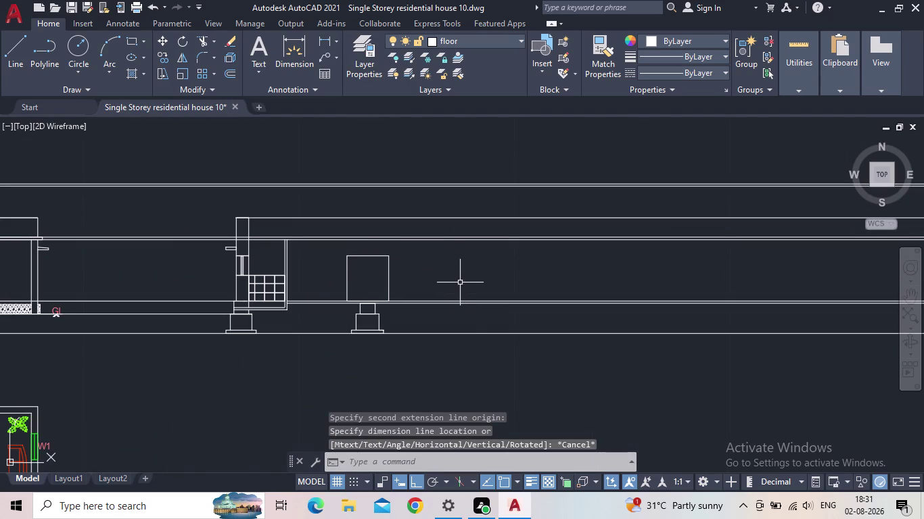
middle_drag(476, 306, 391, 343)
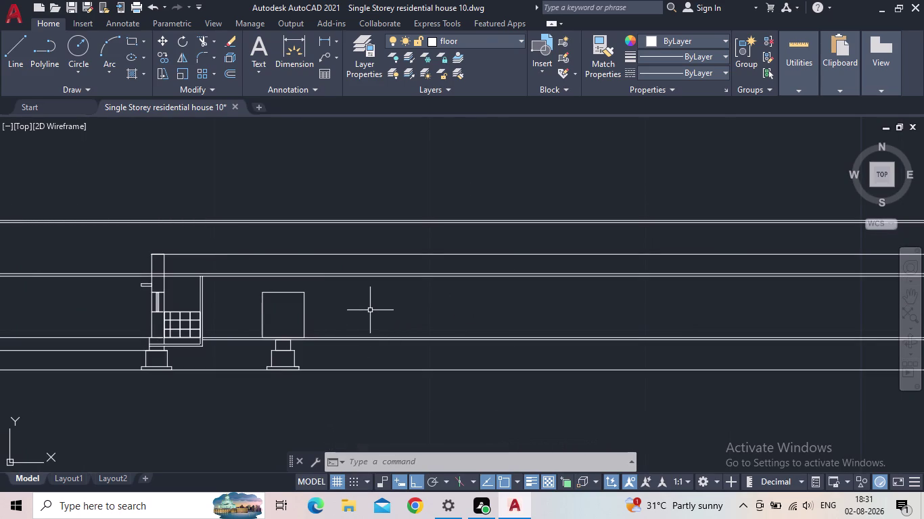
middle_drag(271, 284, 513, 271)
middle_drag(344, 262, 483, 269)
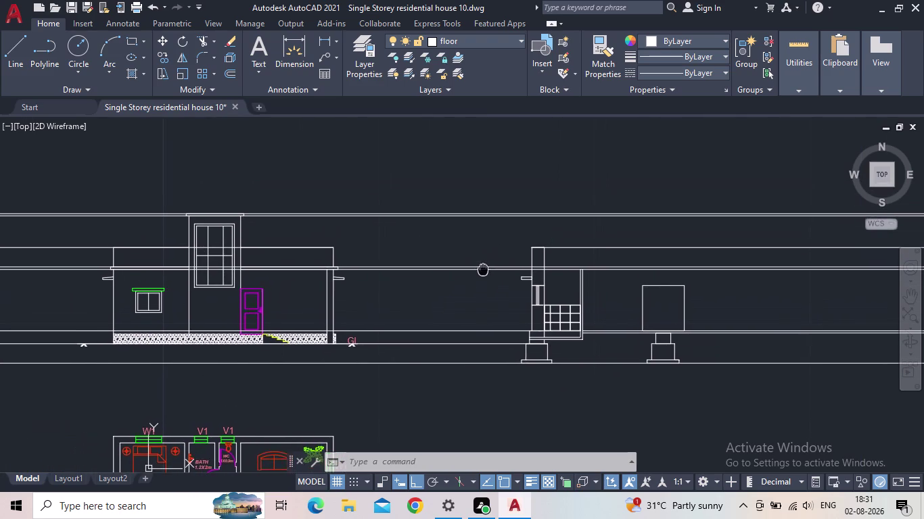
middle_drag(483, 270, 482, 269)
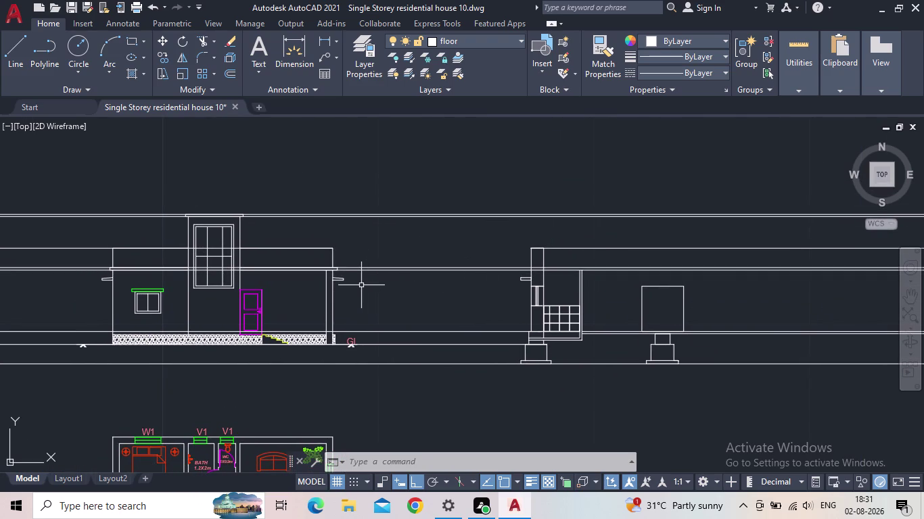
scroll(up, 3)
scroll(down, 3)
middle_drag(580, 342, 378, 341)
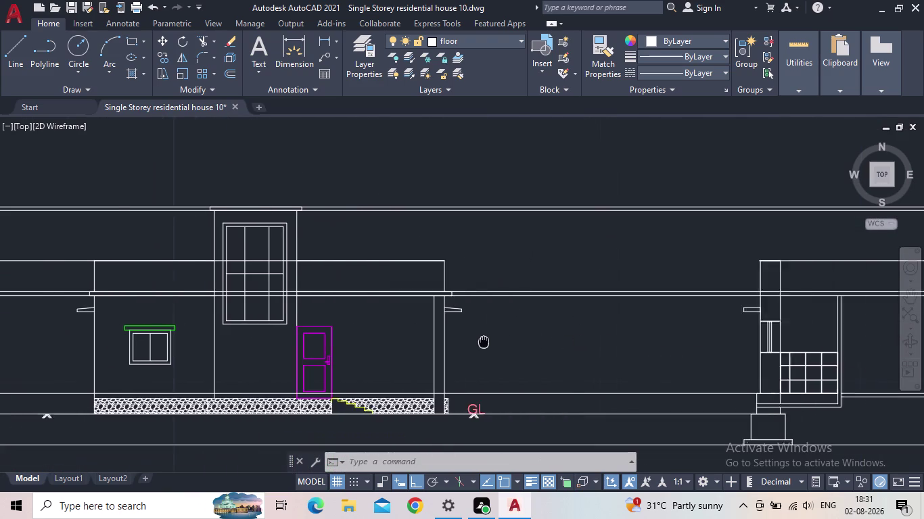
middle_drag(378, 341, 162, 340)
middle_drag(616, 344, 380, 341)
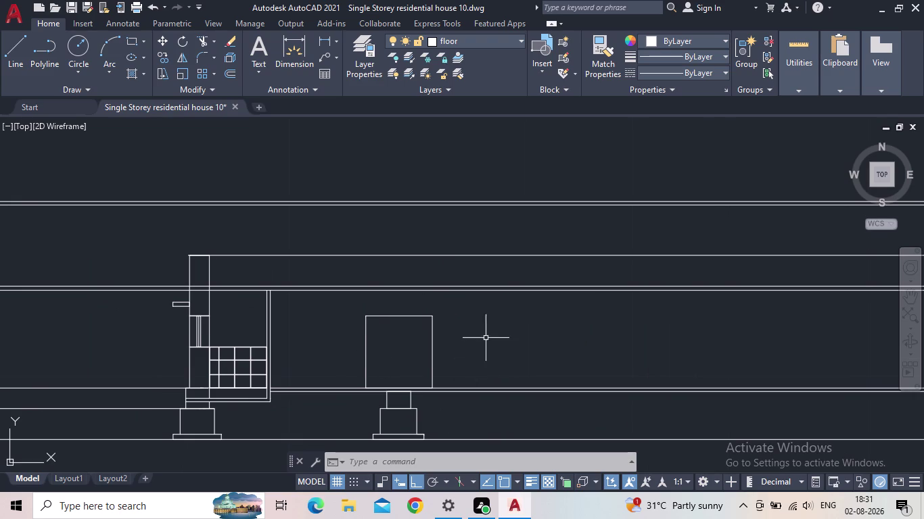
middle_drag(489, 327, 305, 260)
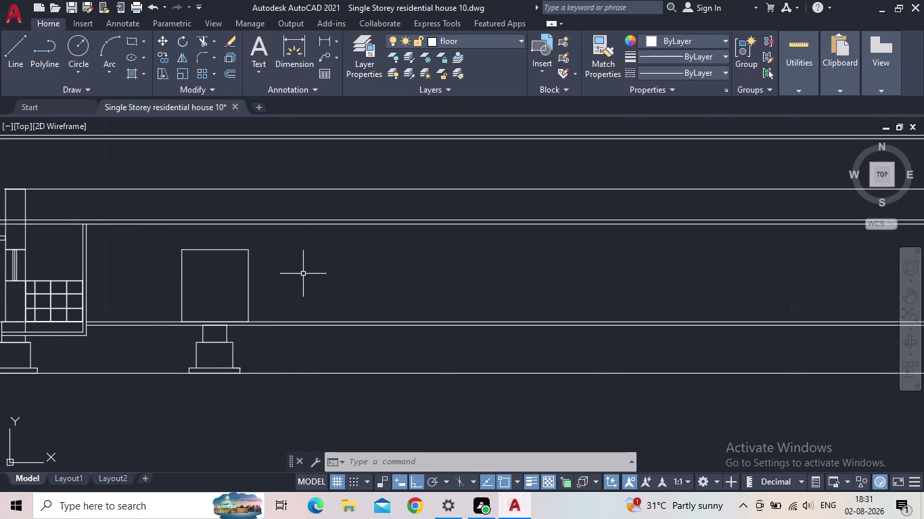
middle_drag(376, 349, 367, 355)
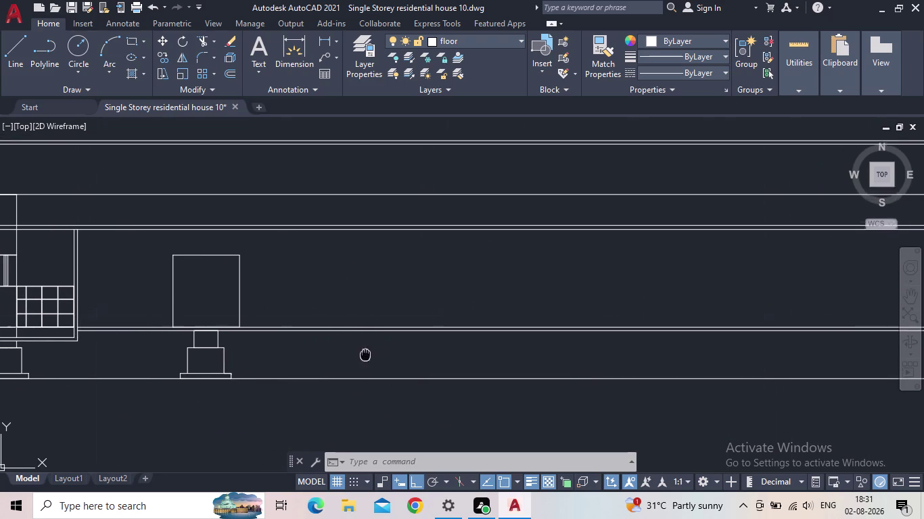
middle_drag(367, 355, 355, 361)
scroll(up, 3)
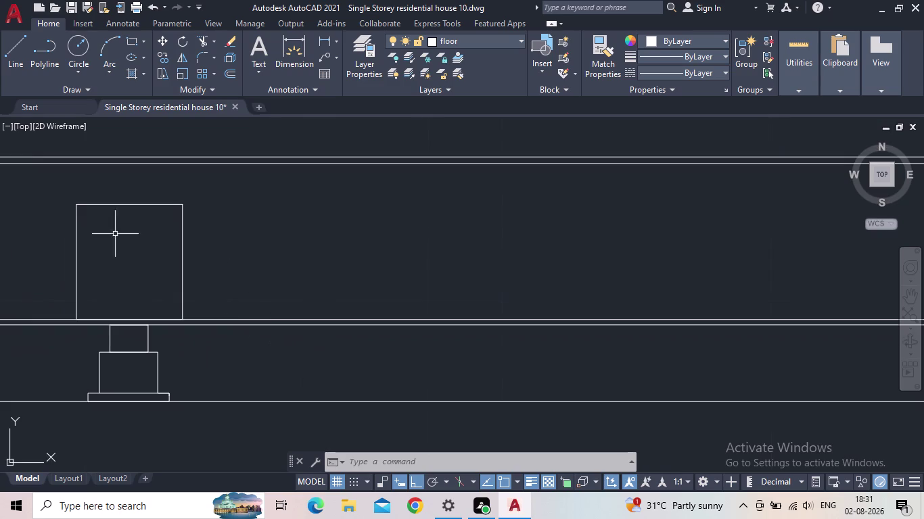
Start a line near the wall section and draw the 0.158 vertical riser.
click(11, 59)
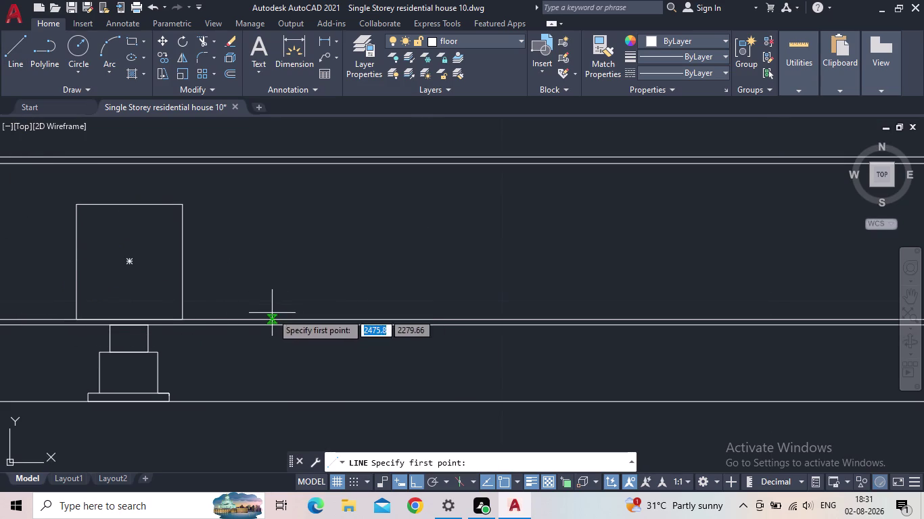
middle_drag(271, 313, 307, 286)
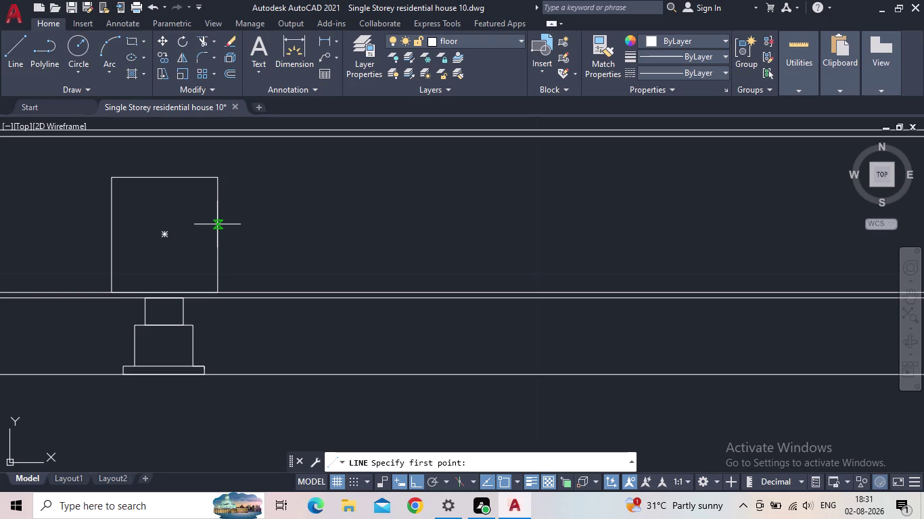
scroll(down, 3)
middle_drag(408, 274, 407, 272)
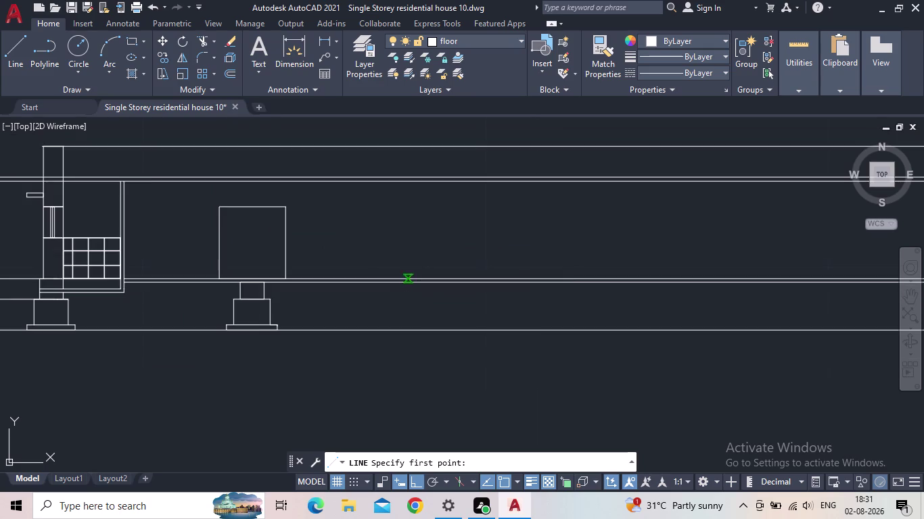
middle_drag(406, 272, 322, 211)
scroll(down, 3)
click(397, 376)
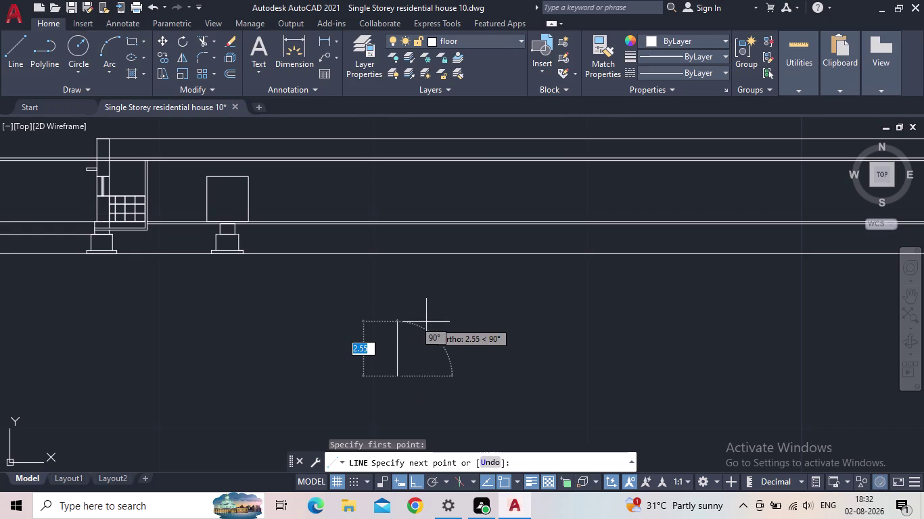
text(0.158)
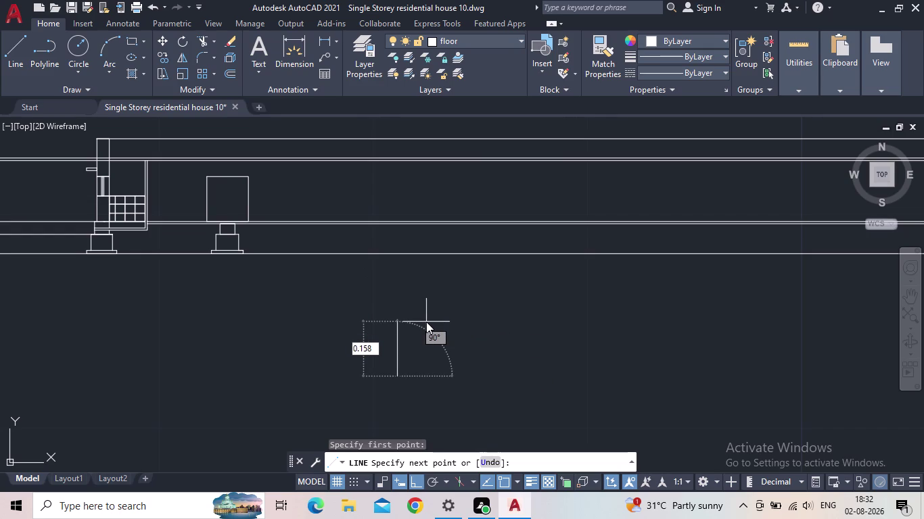
key(Return)
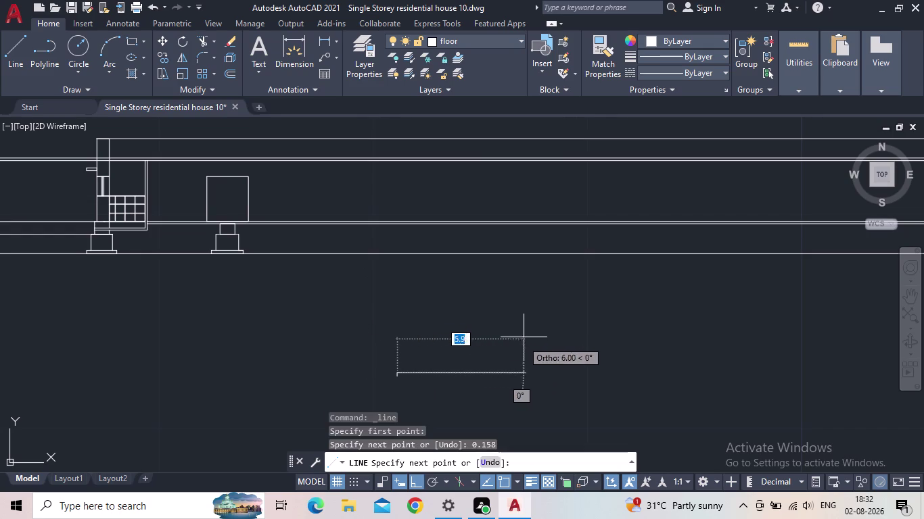
Add the 0.30 horizontal tread to complete the step outline.
scroll(up, 3)
scroll(up, 3)
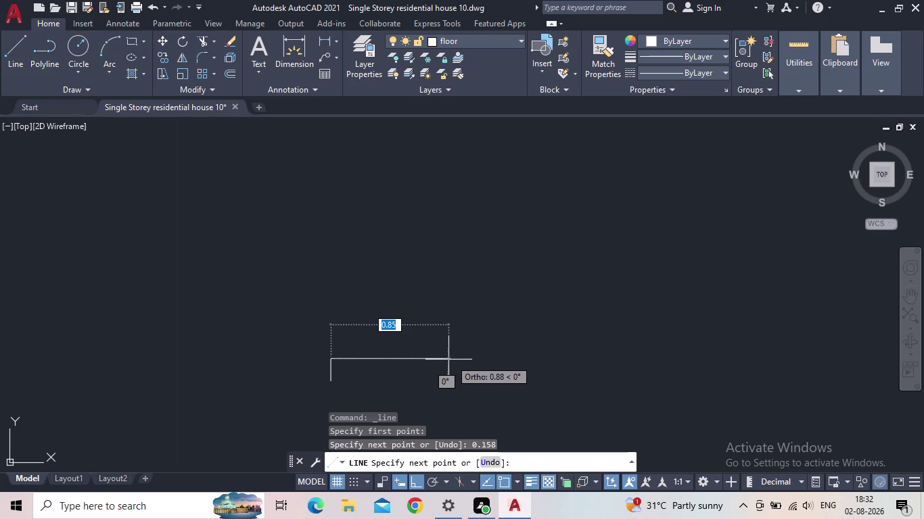
text(0.)
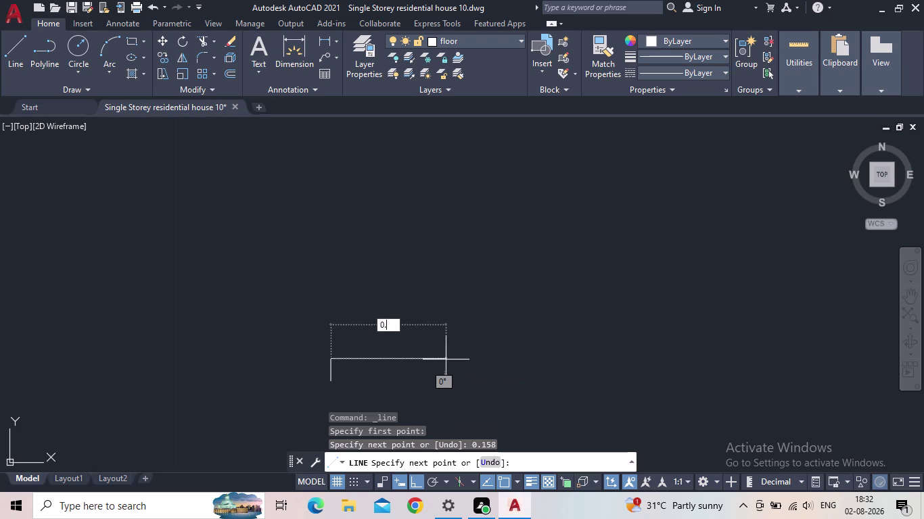
text(30)
key(Return)
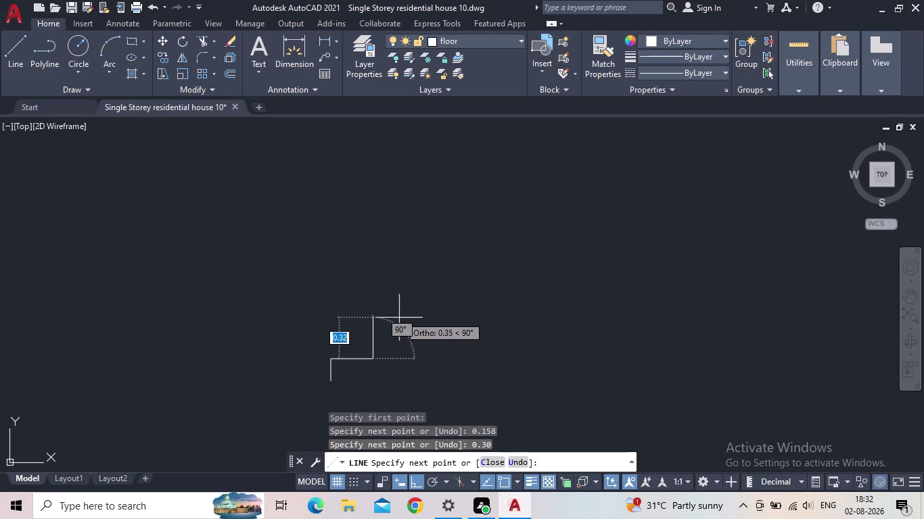
scroll(up, 3)
middle_drag(399, 324, 429, 258)
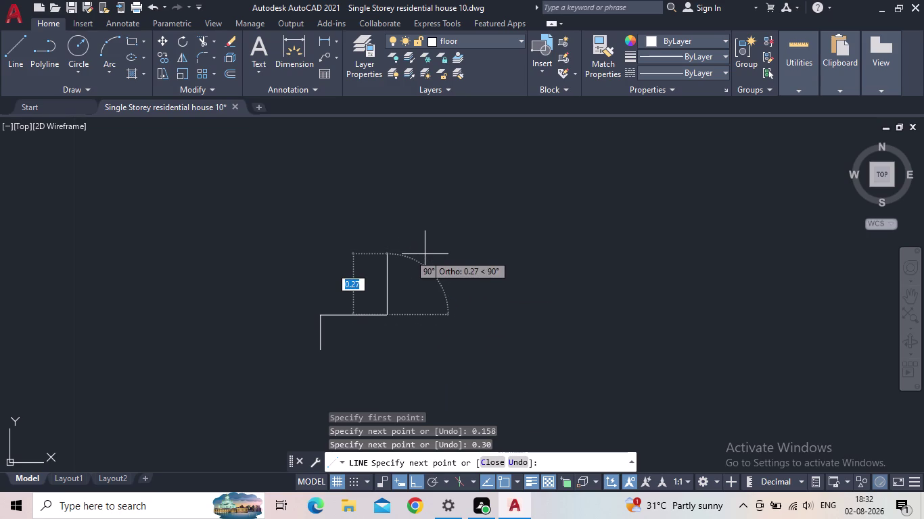
key(Escape)
scroll(up, 3)
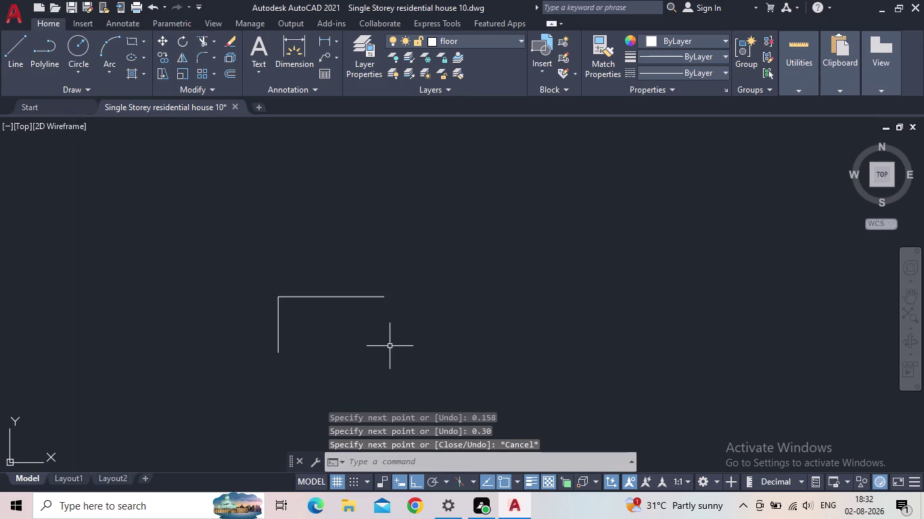
drag(359, 341, 346, 334)
Begin copying the step outline from the riser base, then cancel the misplaced copy.
click(216, 290)
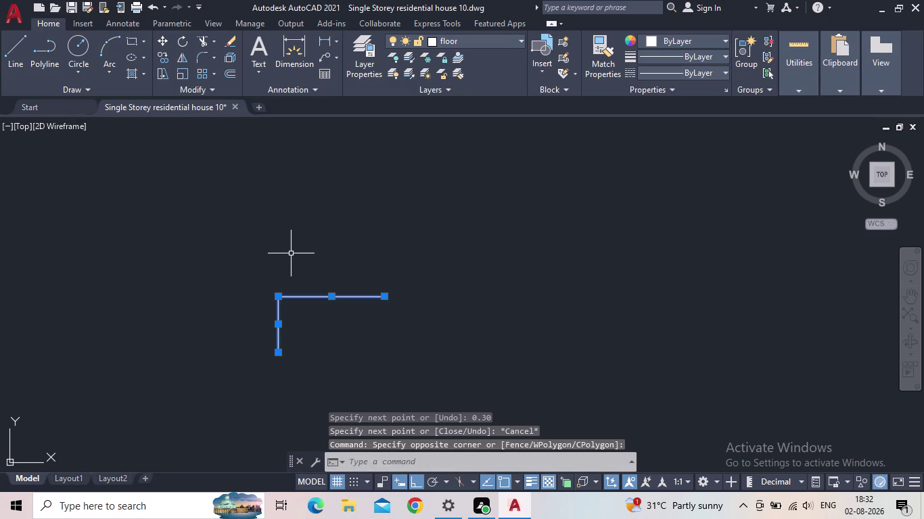
key(c)
key(o)
key(Return)
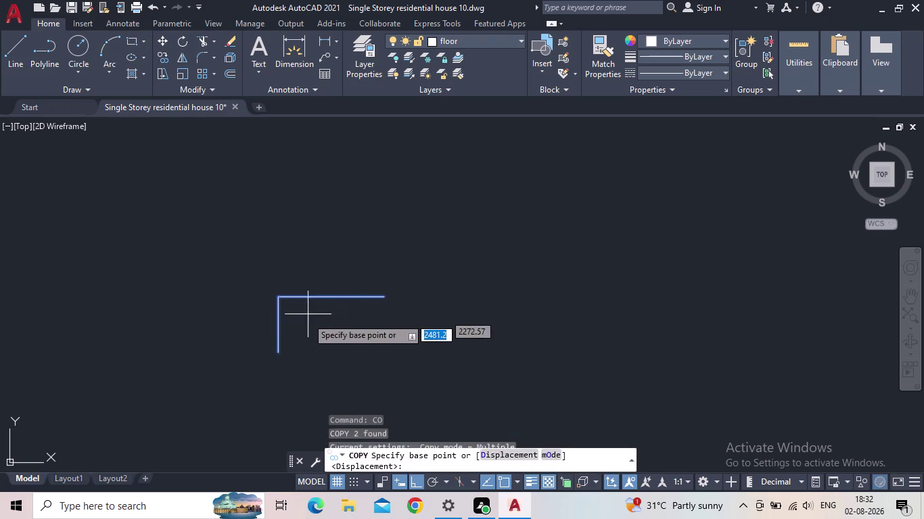
click(277, 358)
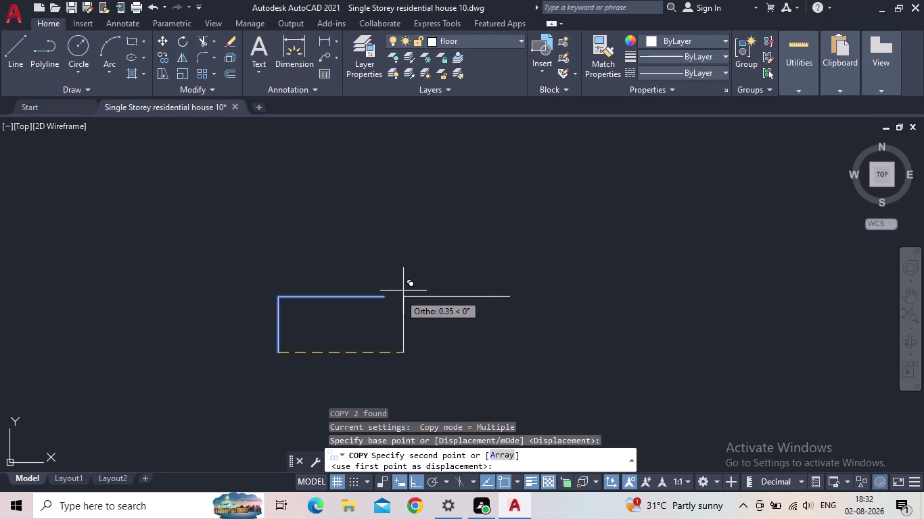
click(413, 486)
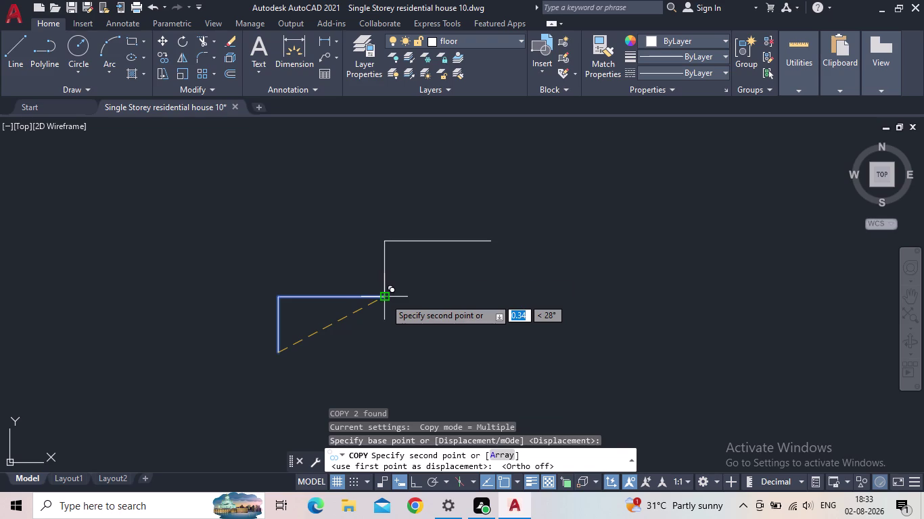
key(Escape)
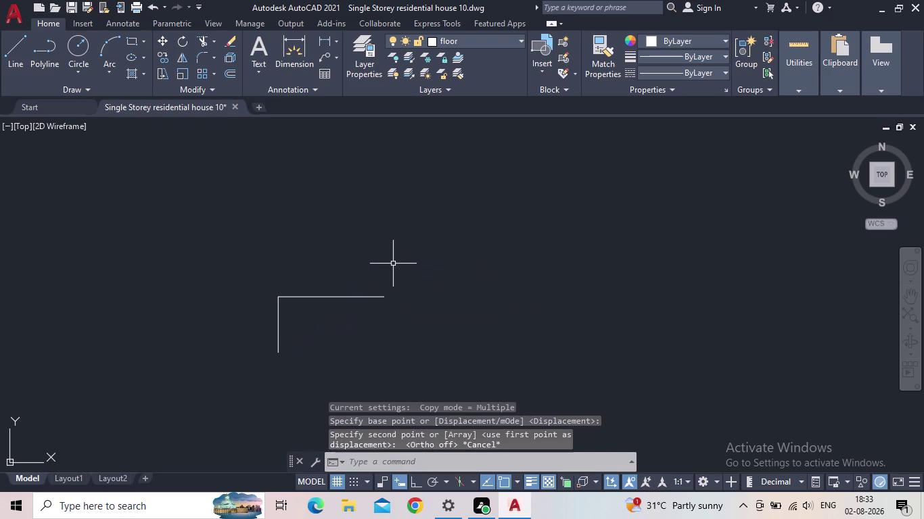
Copy the step lines from the riser base to the first tread end.
drag(341, 341, 308, 325)
click(253, 293)
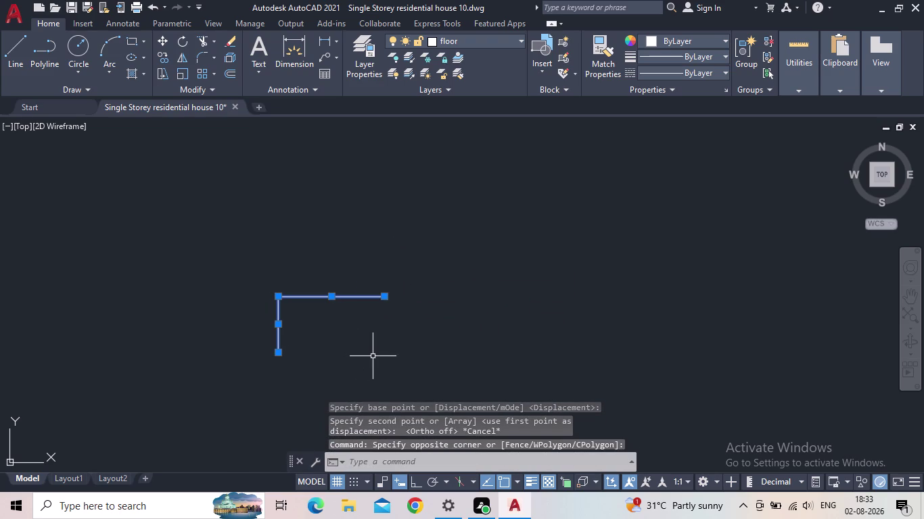
key(c)
key(o)
key(Return)
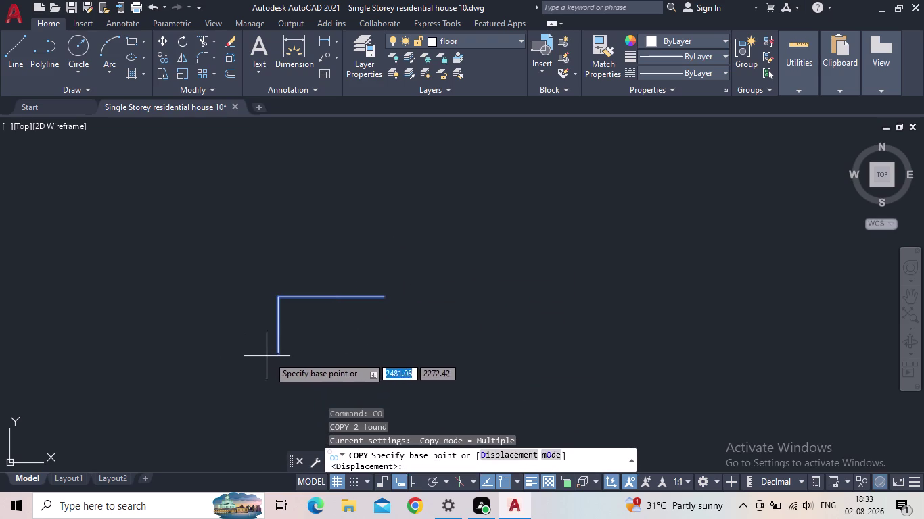
scroll(up, 3)
click(283, 352)
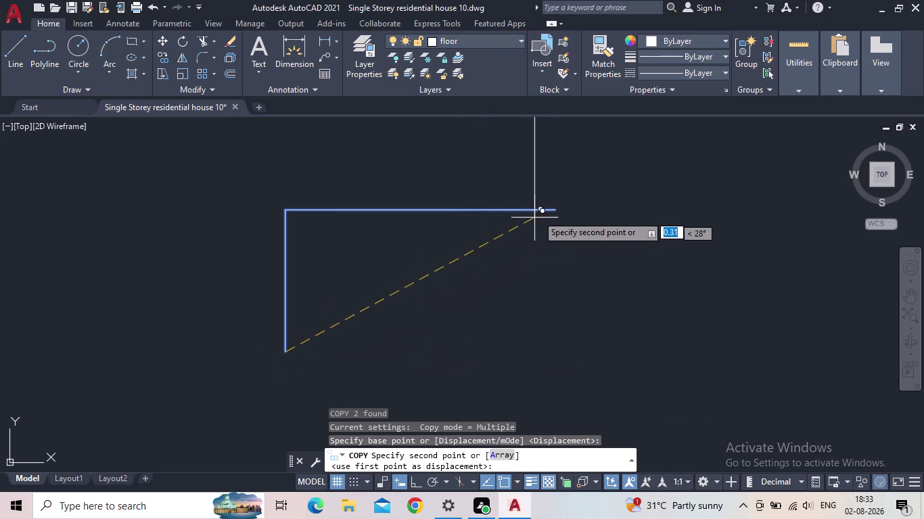
click(555, 208)
middle_drag(593, 218, 497, 277)
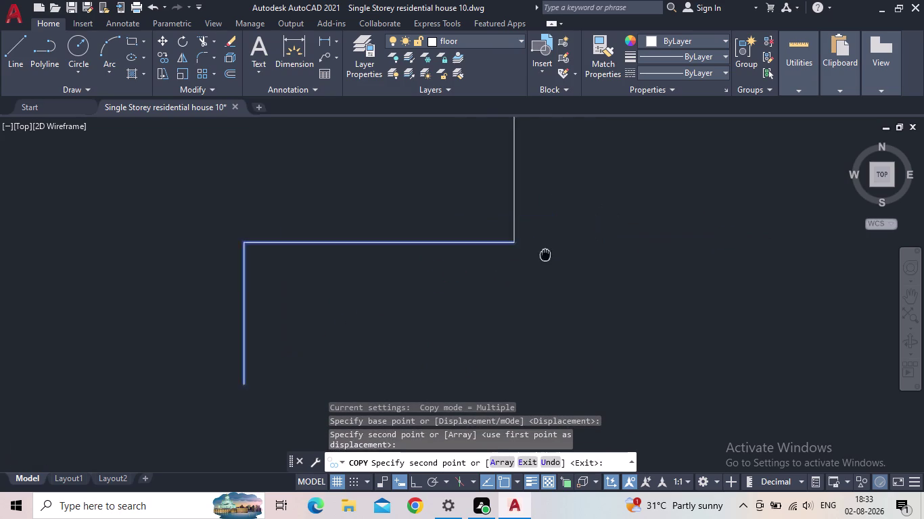
middle_drag(496, 278, 401, 332)
scroll(down, 3)
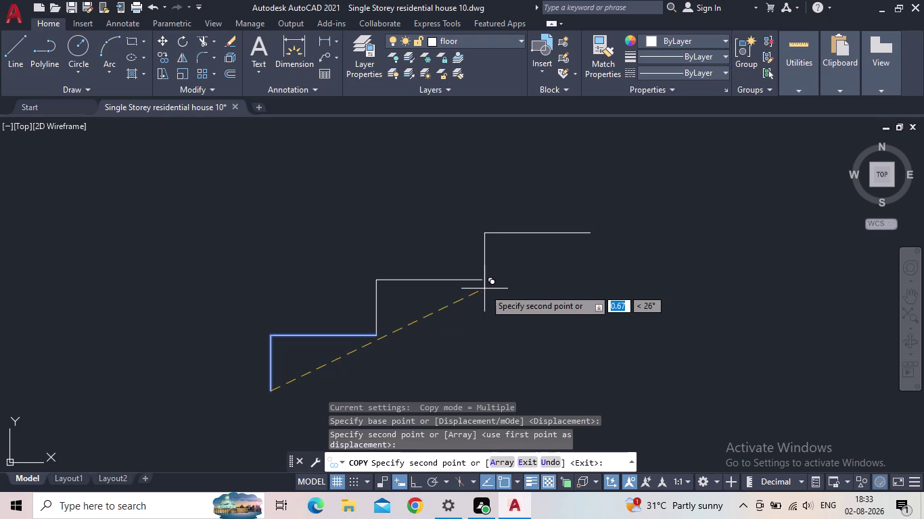
Place further step copies at each successive tread end to extend the flight.
click(482, 278)
middle_drag(573, 265, 458, 333)
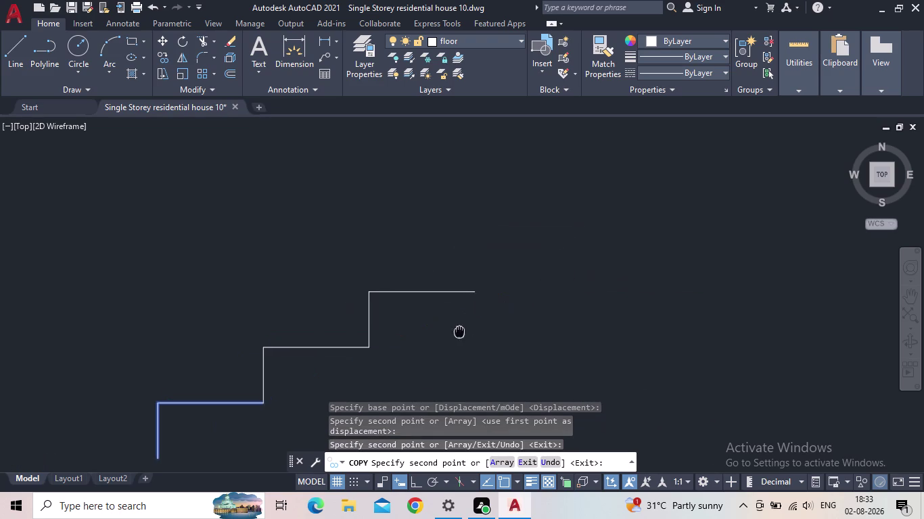
middle_drag(458, 333, 457, 333)
click(470, 291)
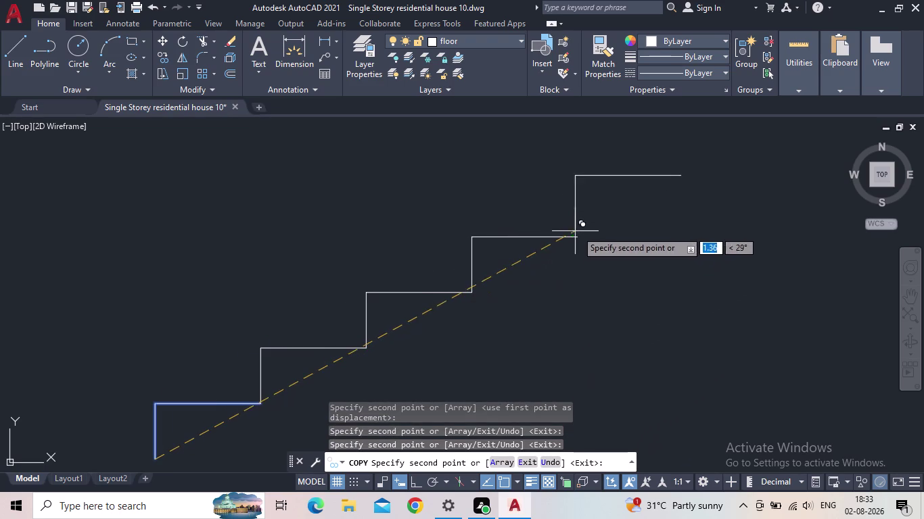
click(576, 237)
middle_drag(633, 261, 512, 337)
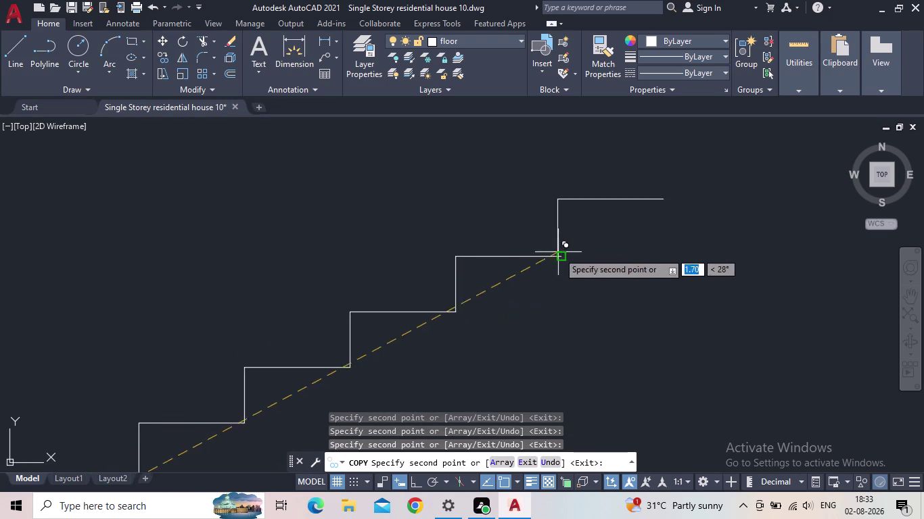
click(560, 254)
middle_drag(605, 248, 604, 248)
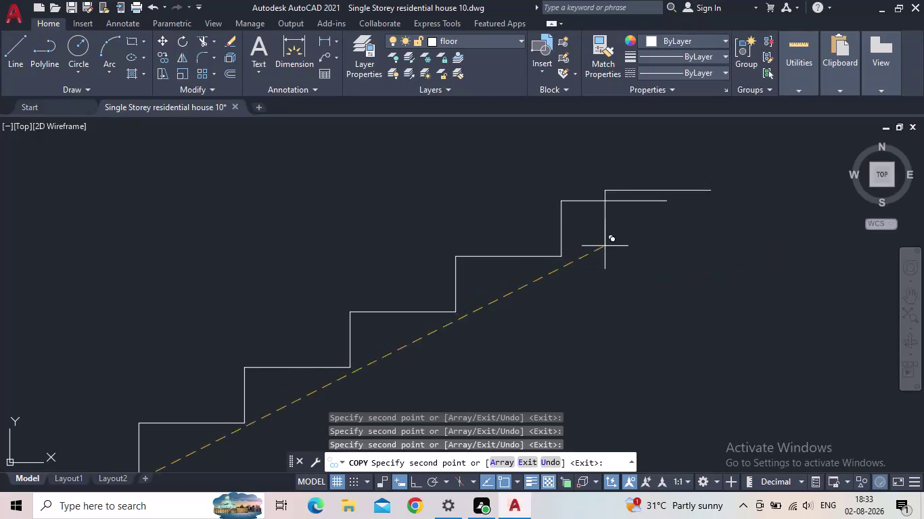
middle_drag(605, 249, 450, 332)
click(512, 285)
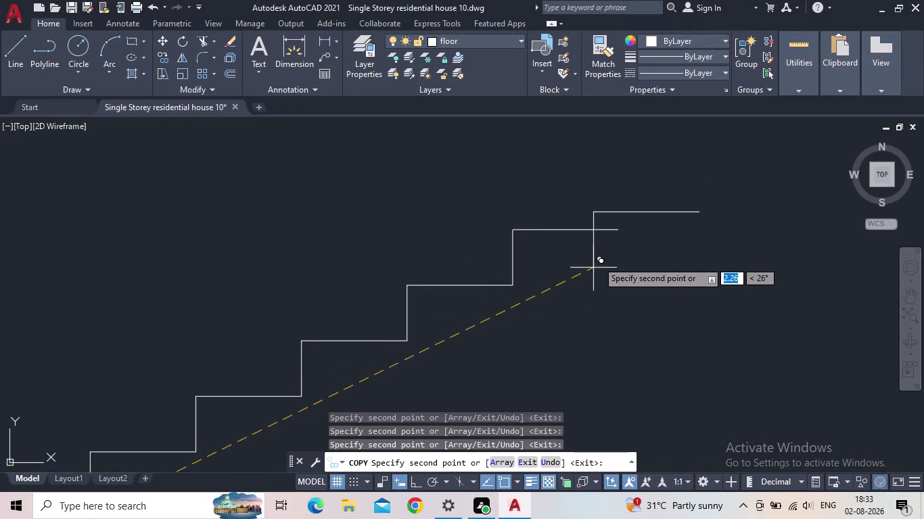
click(615, 231)
middle_drag(632, 274, 436, 396)
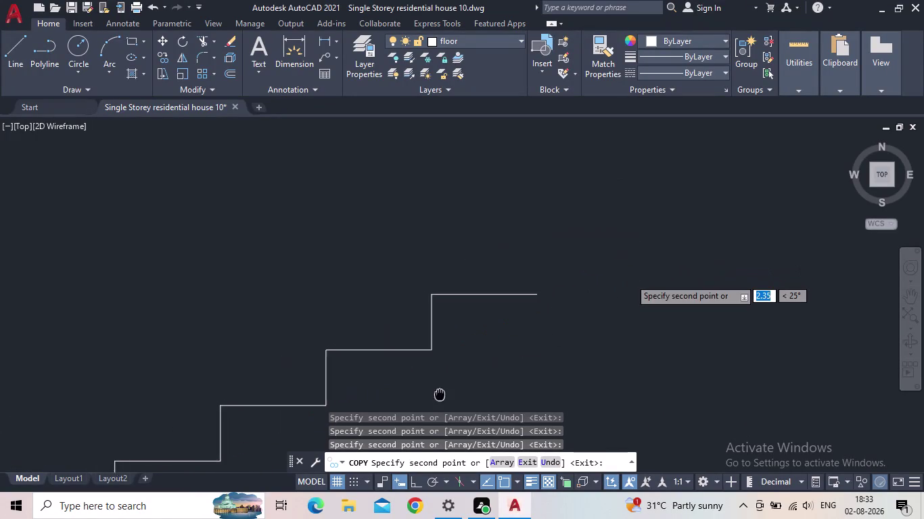
middle_drag(437, 396, 426, 398)
click(516, 296)
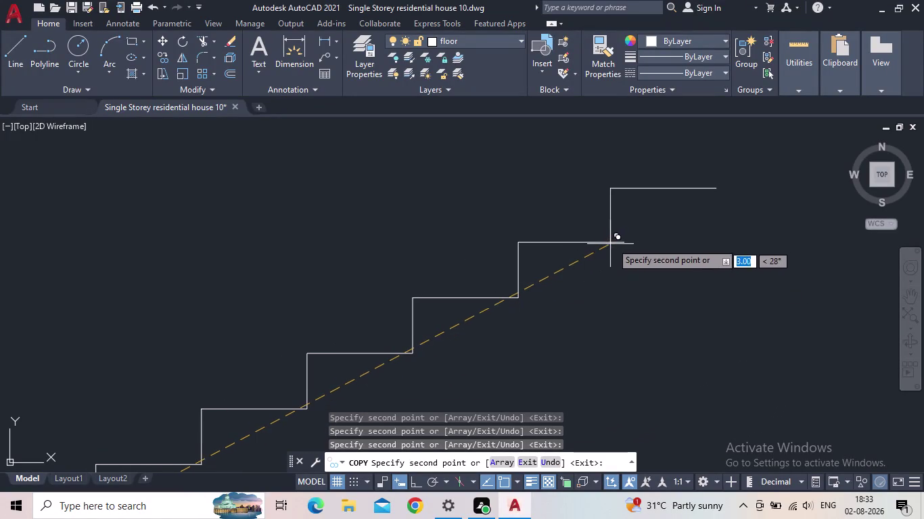
click(620, 242)
middle_drag(648, 273, 541, 328)
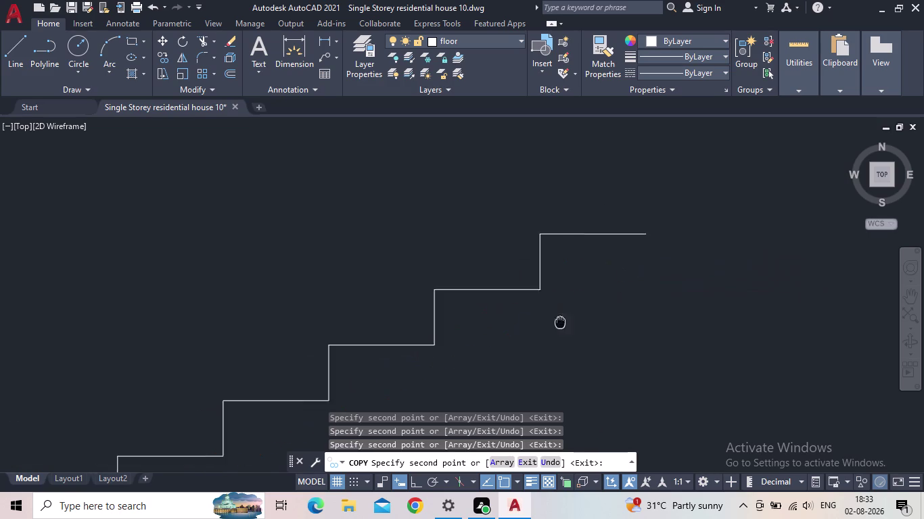
middle_drag(541, 329, 445, 362)
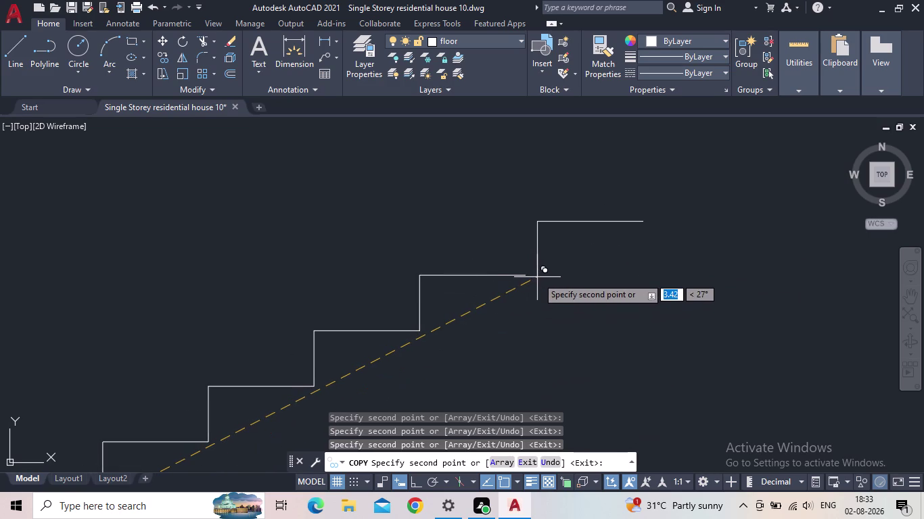
scroll(down, 3)
middle_drag(554, 363, 578, 231)
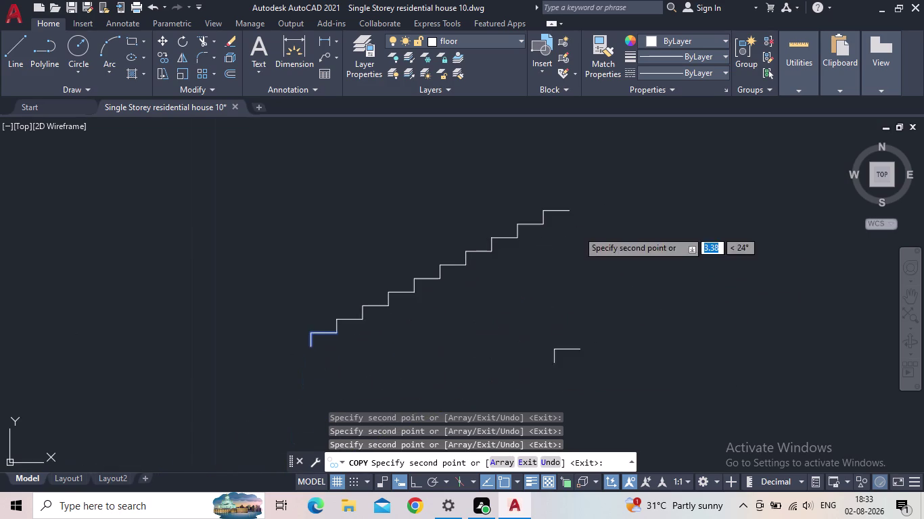
key(Escape)
Select the completed stepped staircase.
click(620, 322)
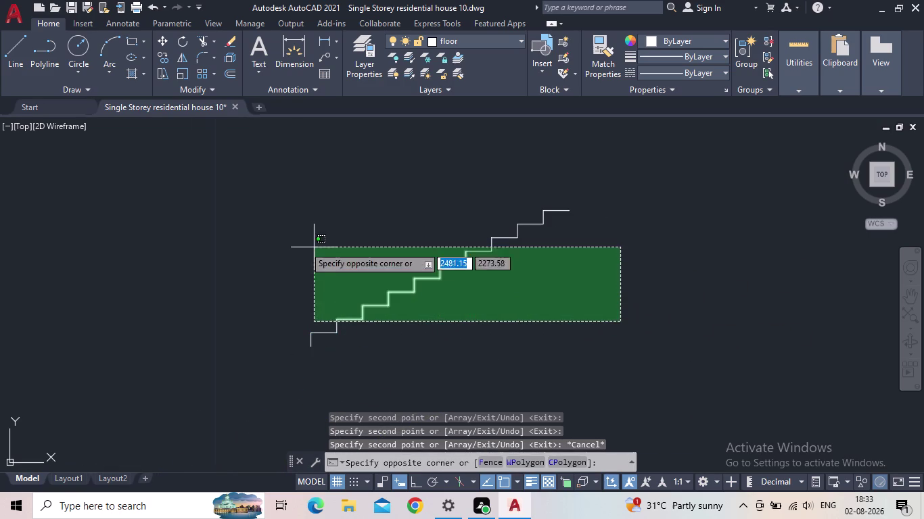
click(223, 242)
key(Escape)
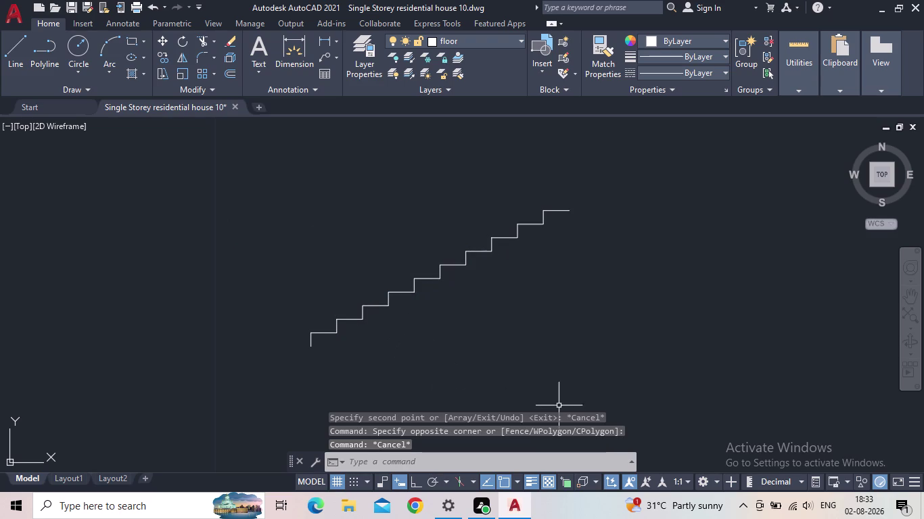
click(608, 395)
Select the stepped staircase and start copying it from its bottom corner with CO.
click(186, 192)
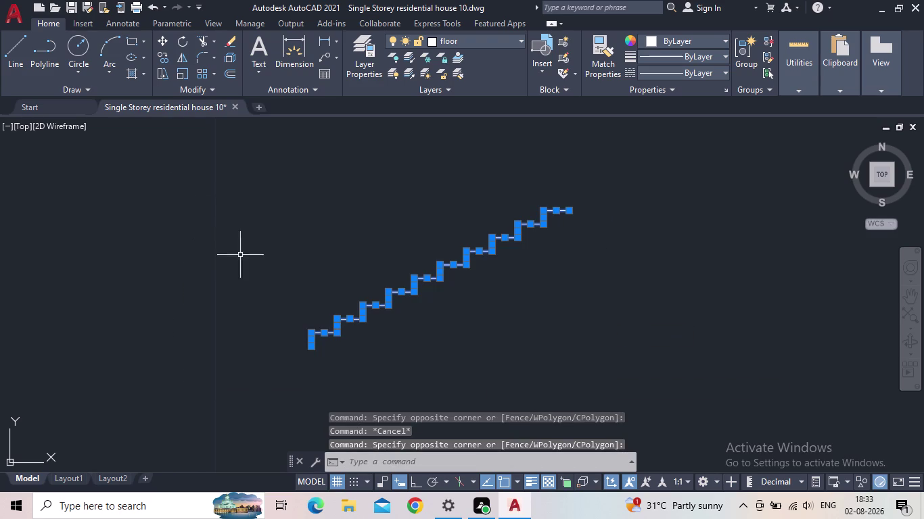
scroll(up, 3)
middle_drag(365, 304, 415, 268)
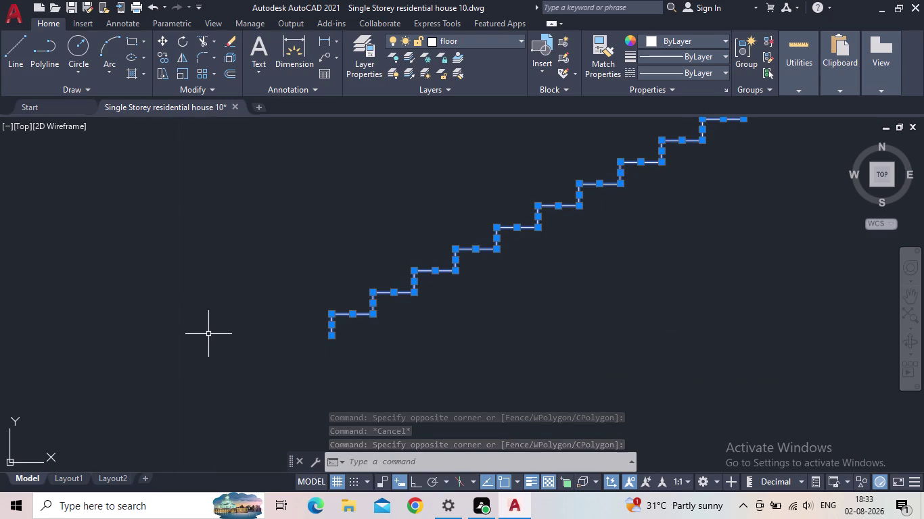
text(CO)
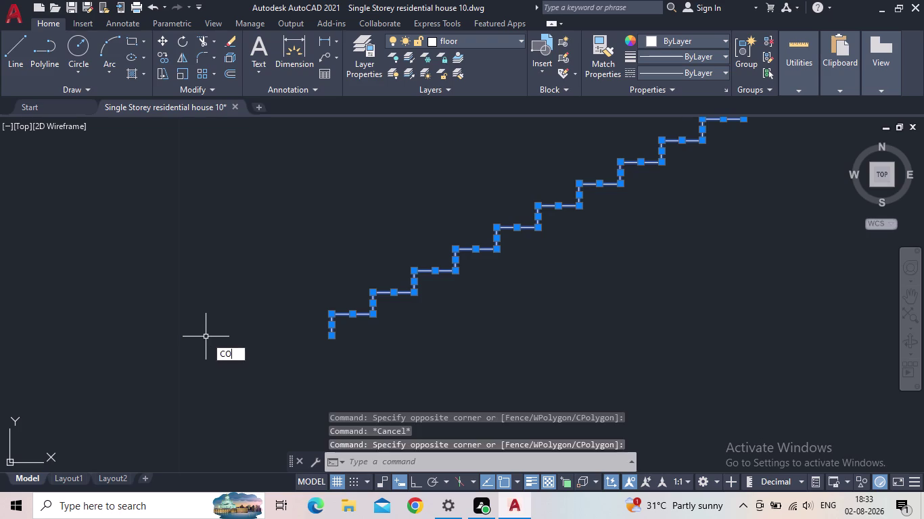
key(Return)
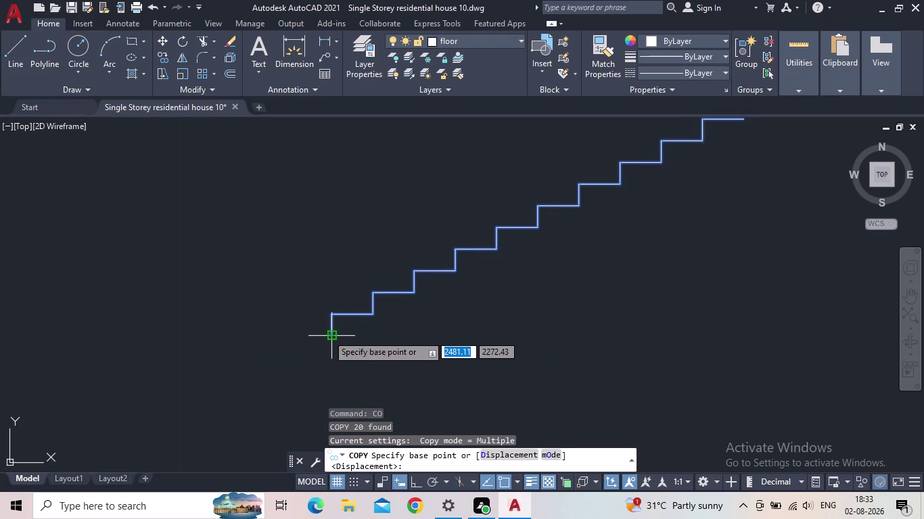
click(328, 335)
Place the staircase copy on the floor line beside the pedestal, keeping the original.
middle_drag(201, 255, 271, 243)
scroll(down, 3)
middle_drag(303, 224, 457, 271)
scroll(down, 3)
scroll(up, 3)
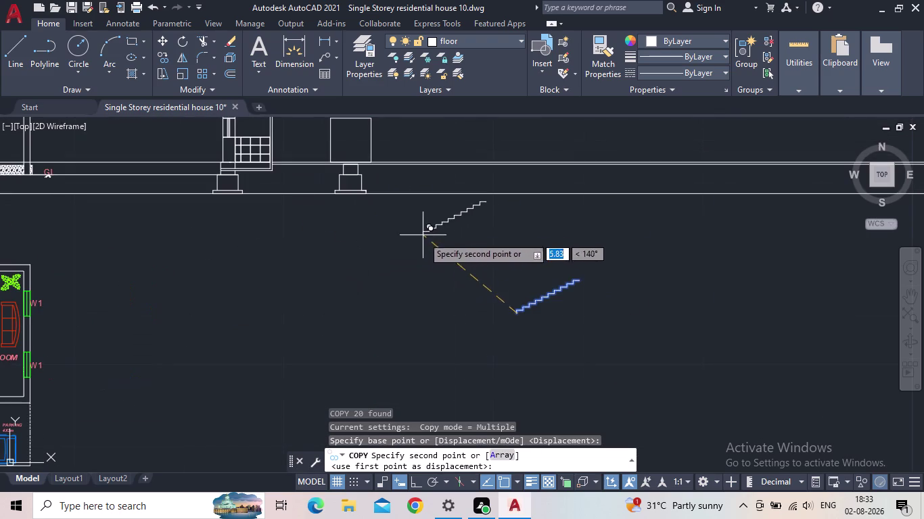
middle_drag(422, 246, 386, 317)
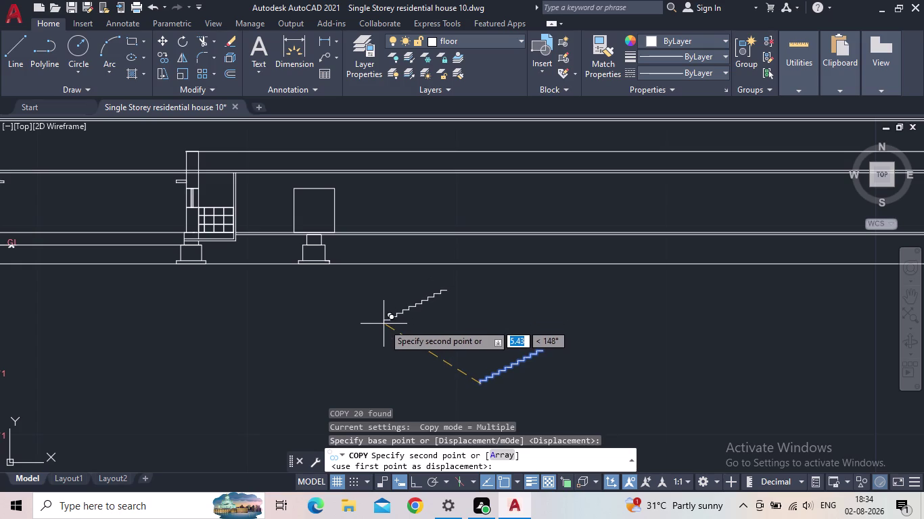
middle_drag(424, 303, 413, 321)
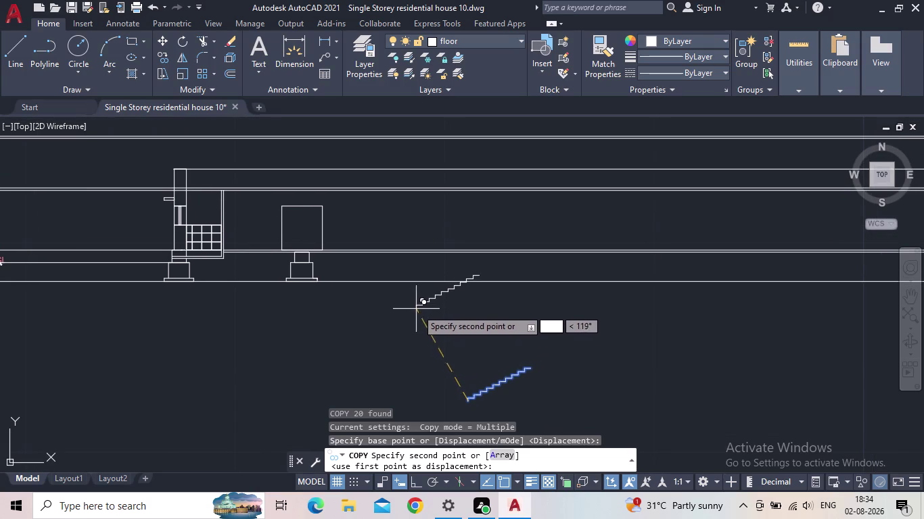
scroll(up, 3)
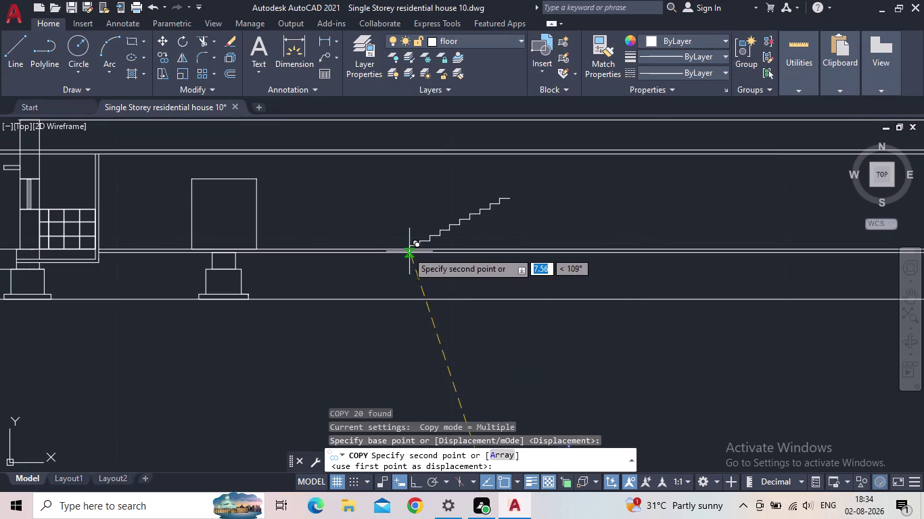
scroll(up, 3)
scroll(up, 3)
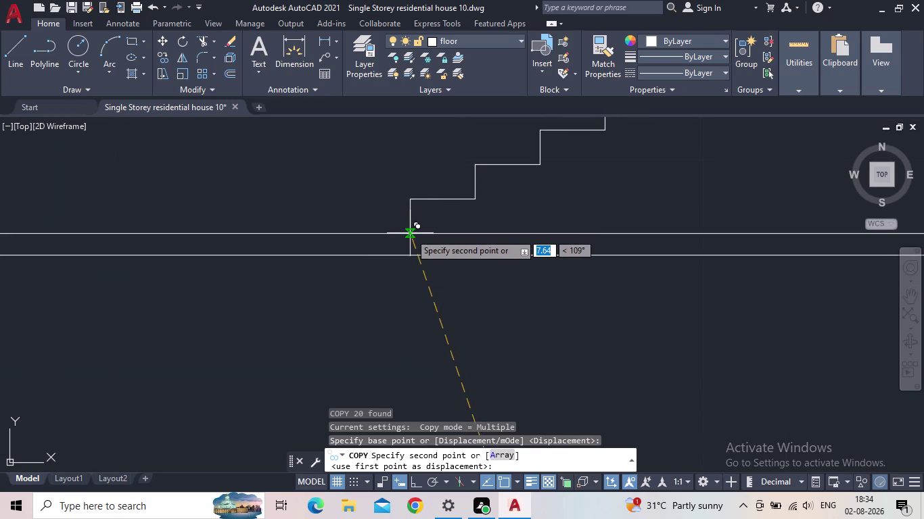
scroll(up, 3)
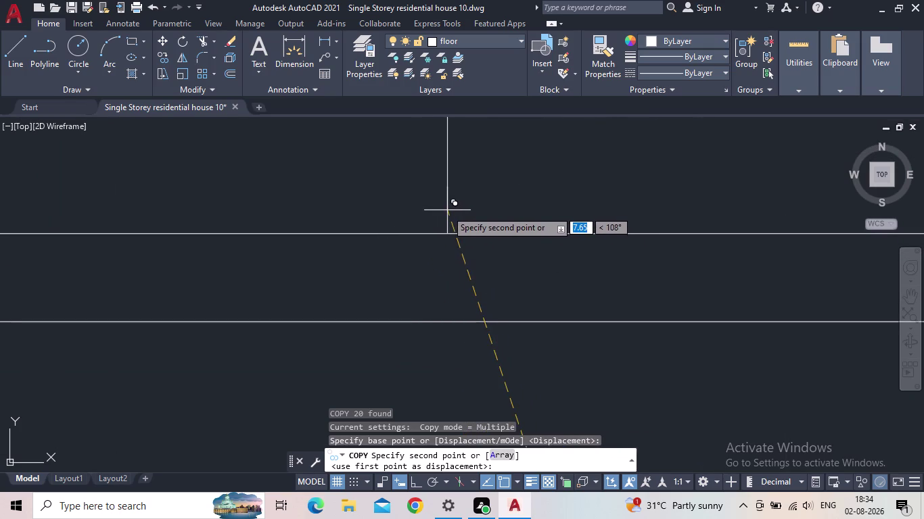
scroll(down, 3)
scroll(down, 3)
middle_drag(539, 316, 523, 320)
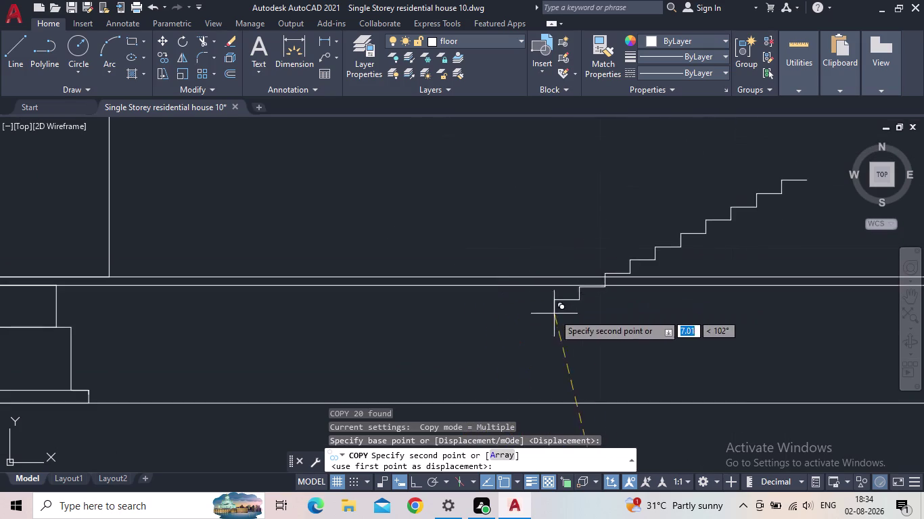
middle_drag(522, 321, 437, 323)
click(454, 324)
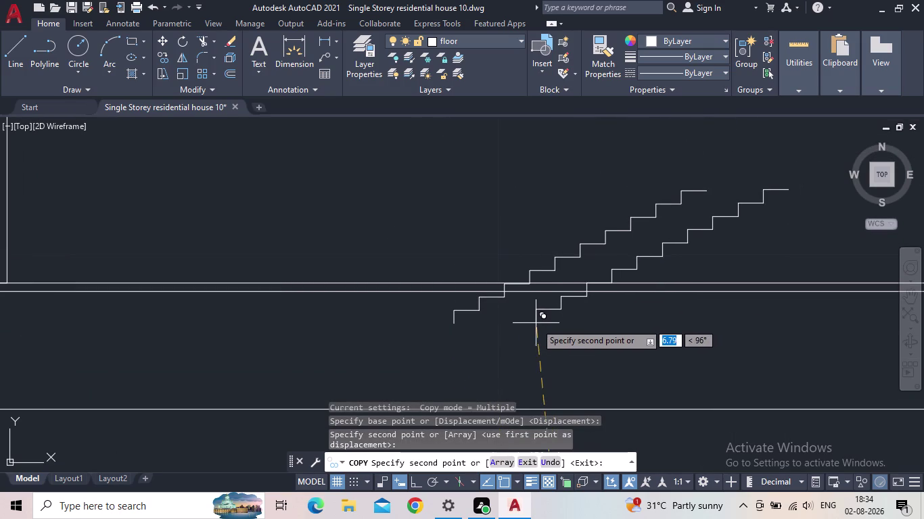
key(Escape)
Select the upper step lines of the copied staircase.
scroll(up, 3)
scroll(down, 3)
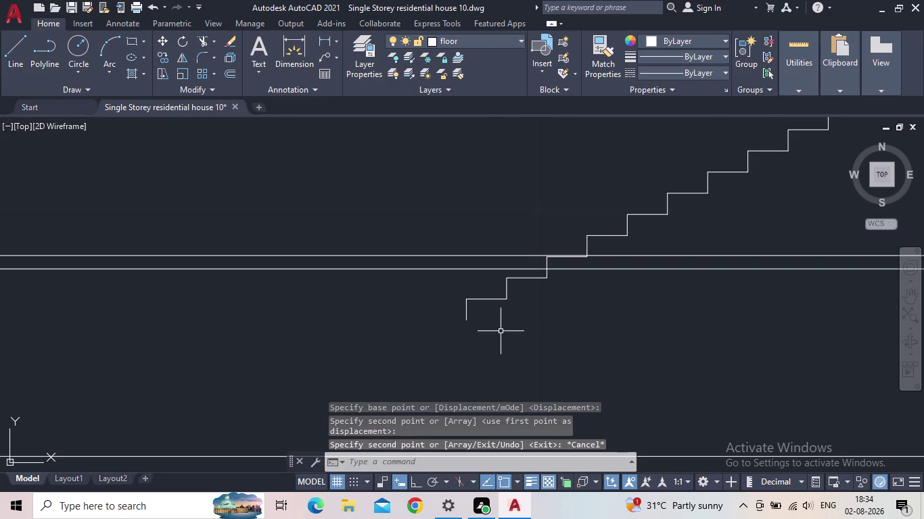
scroll(down, 3)
drag(658, 284, 635, 278)
click(528, 240)
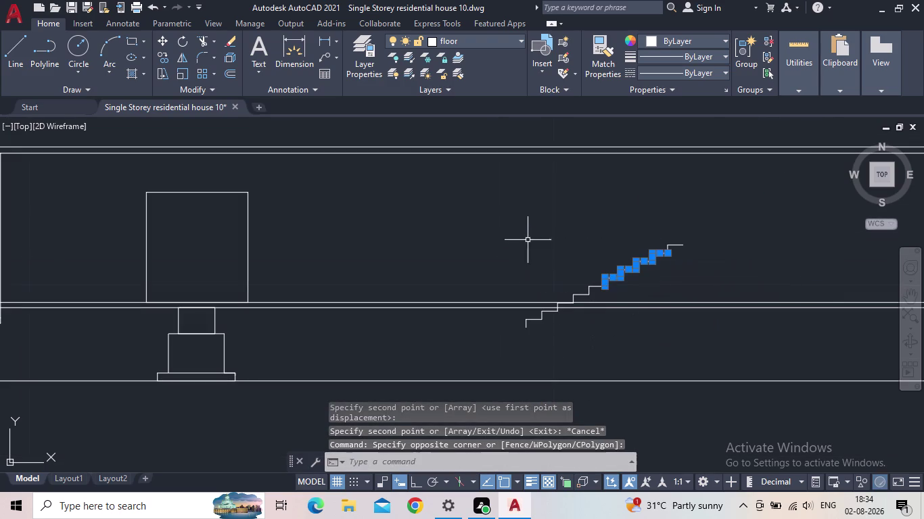
scroll(up, 3)
drag(757, 257, 752, 248)
click(651, 213)
scroll(up, 3)
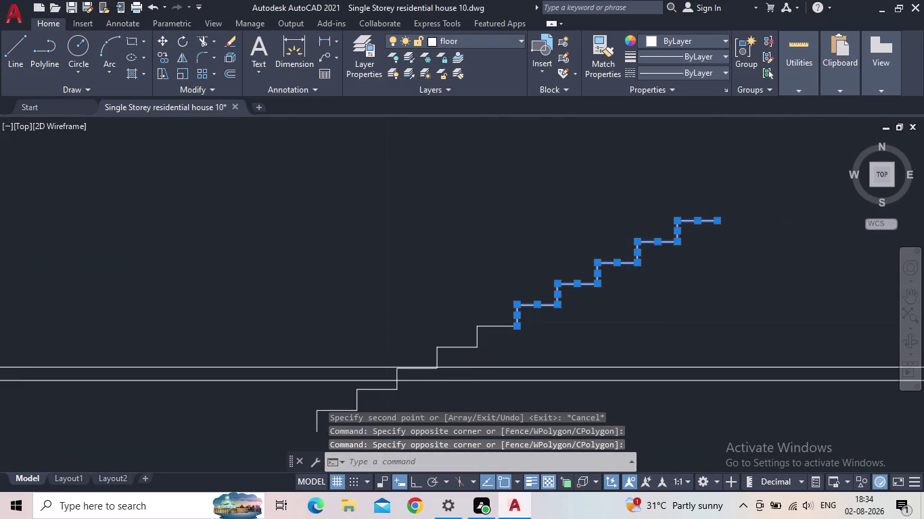
scroll(up, 3)
middle_drag(591, 306, 872, 195)
drag(683, 313, 599, 296)
click(416, 232)
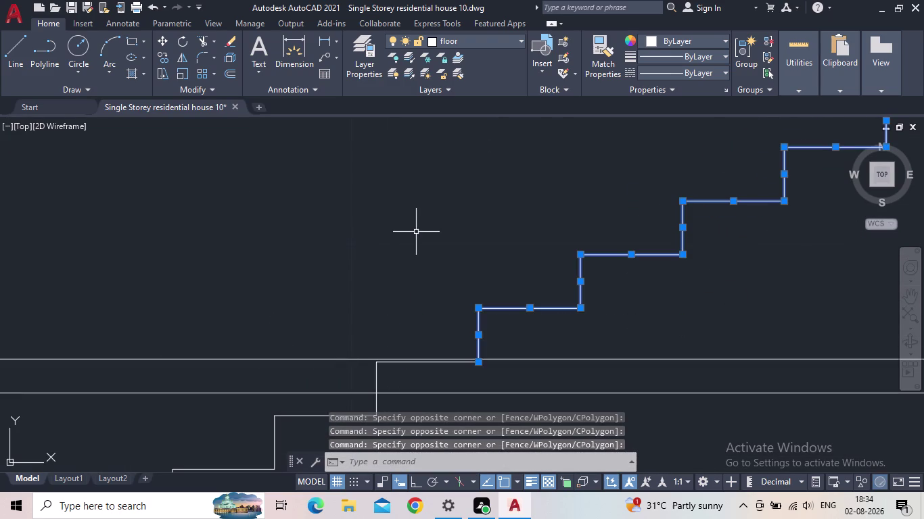
Add the lower and bottom step lines, selecting all twenty lines of the copy.
middle_drag(477, 335, 646, 210)
click(573, 247)
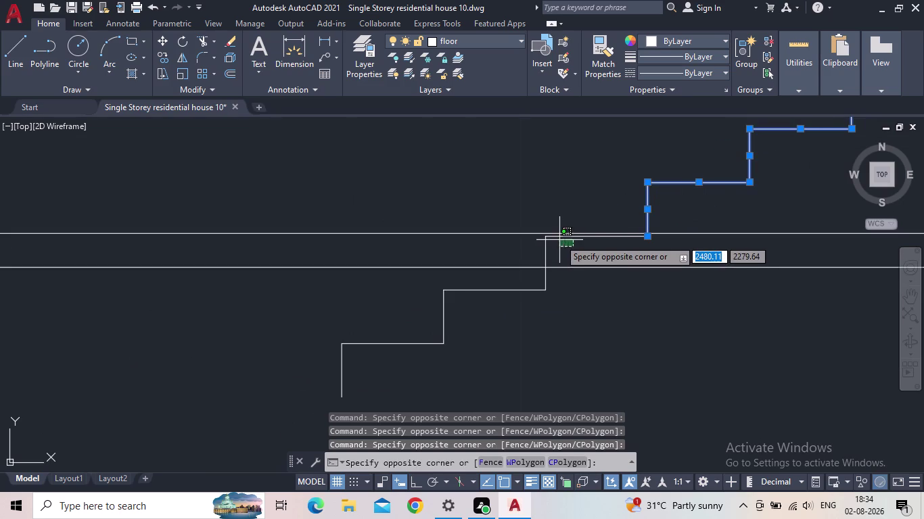
click(557, 236)
click(554, 261)
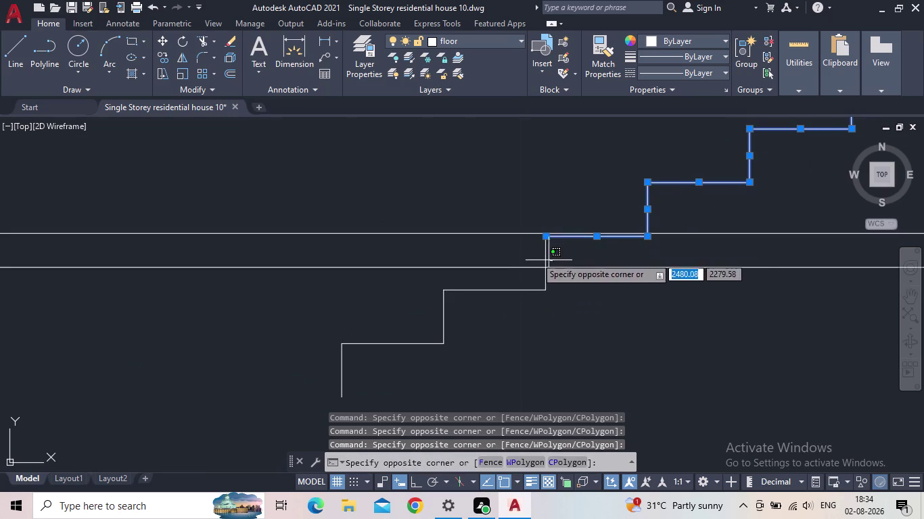
click(532, 254)
drag(514, 305, 504, 299)
click(483, 282)
drag(458, 335, 433, 332)
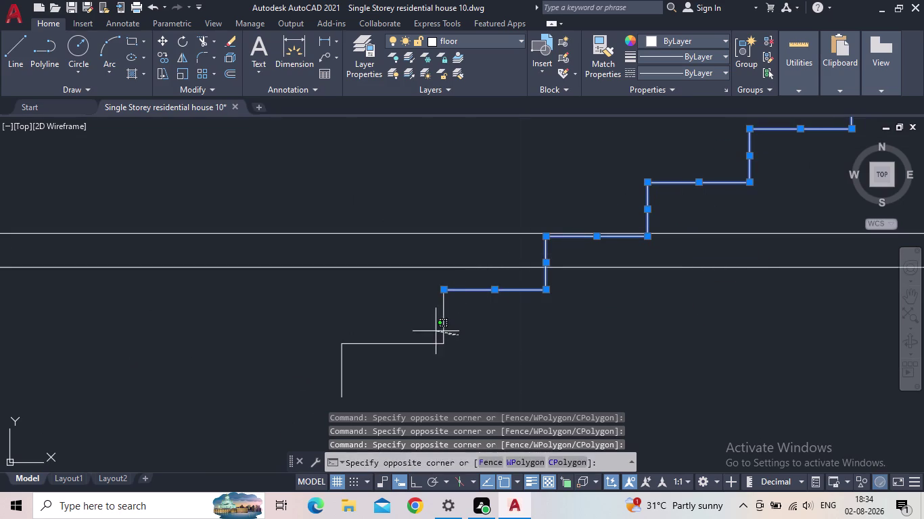
drag(433, 332, 382, 317)
drag(401, 365, 381, 330)
click(373, 328)
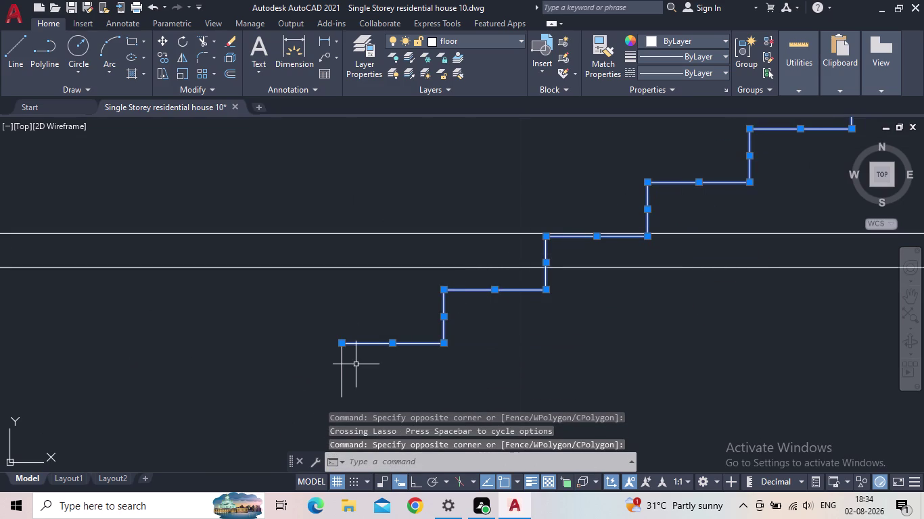
drag(355, 366, 345, 365)
click(317, 361)
scroll(down, 3)
scroll(down, 3)
middle_drag(410, 361, 417, 320)
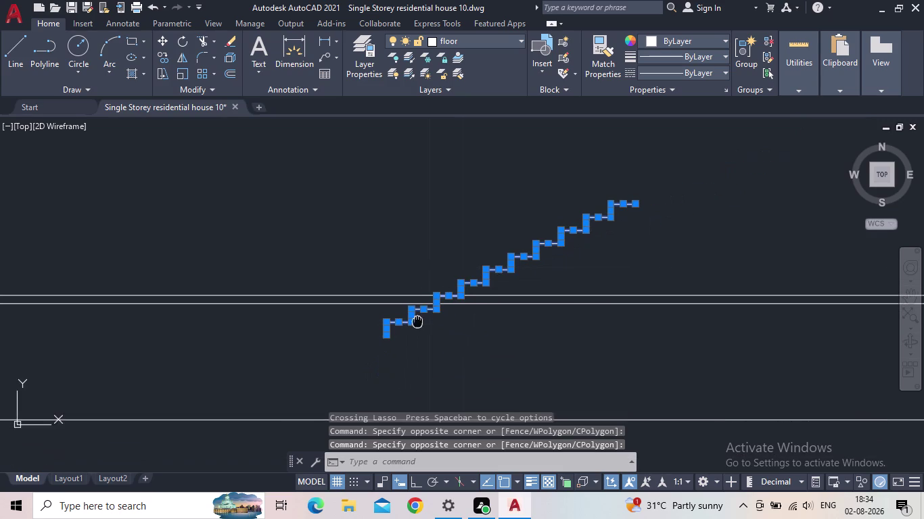
middle_drag(418, 321, 417, 318)
Move the copied ten-step flight by its bottom corner onto the floor line right of the pedestal.
key(m)
key(Return)
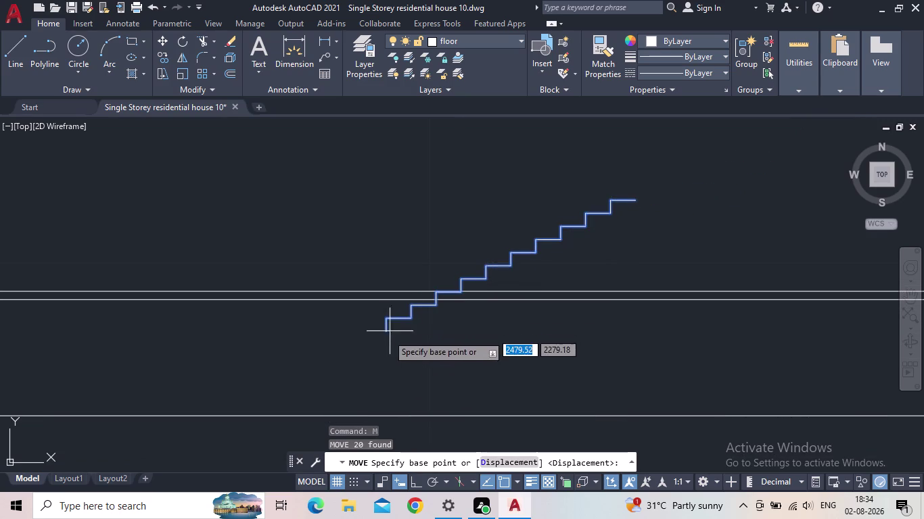
click(385, 332)
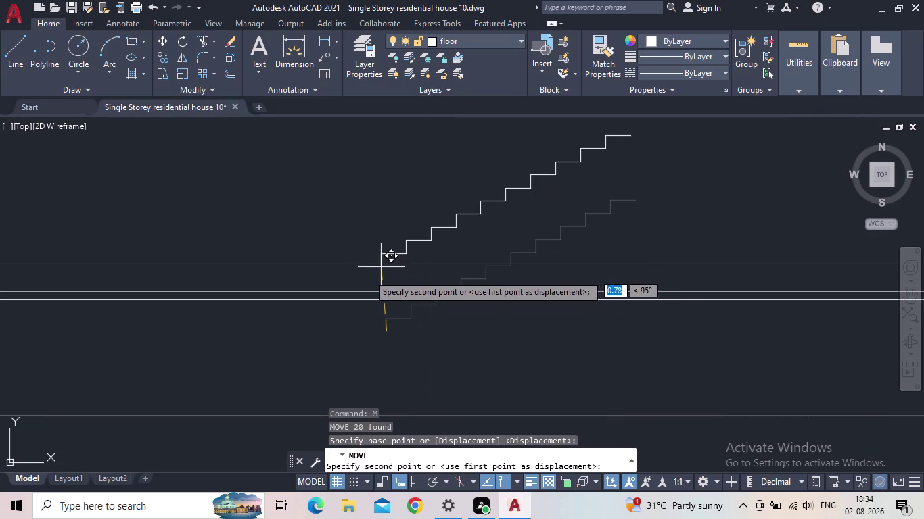
middle_drag(360, 280, 519, 277)
scroll(down, 3)
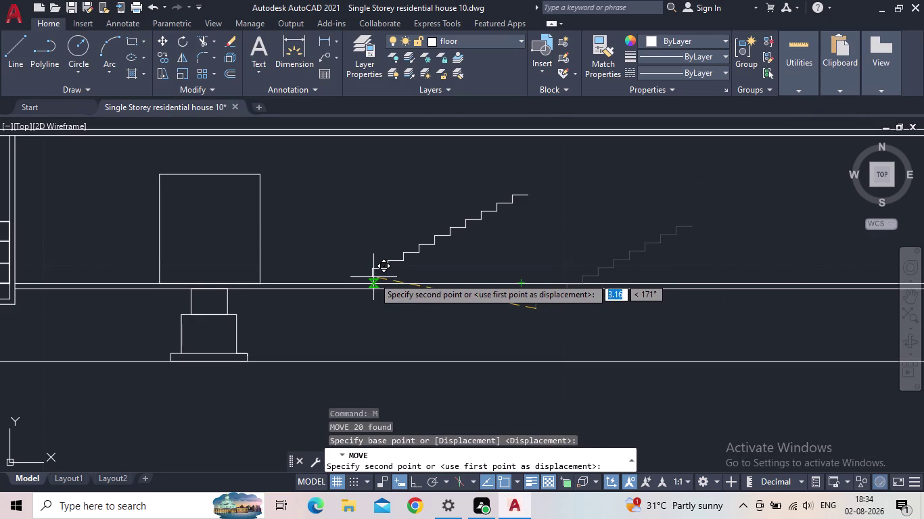
scroll(up, 3)
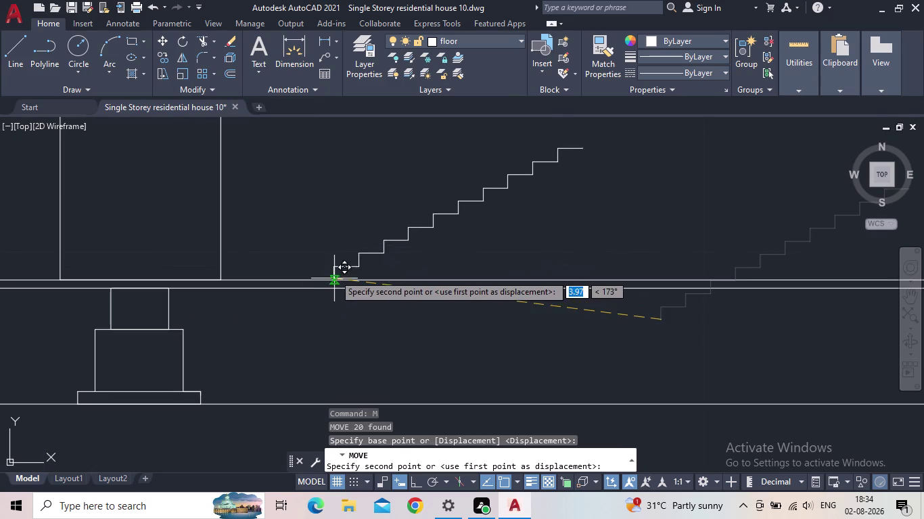
scroll(up, 3)
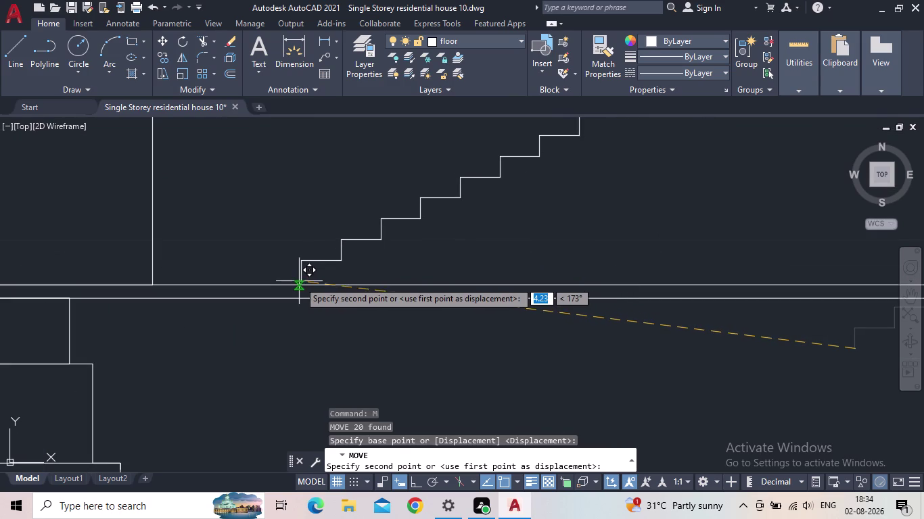
click(297, 283)
scroll(down, 3)
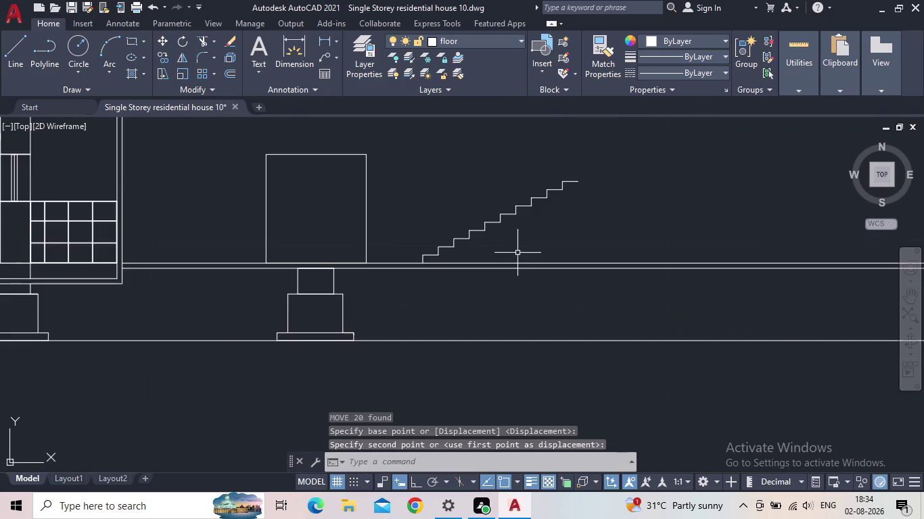
middle_drag(517, 253, 452, 301)
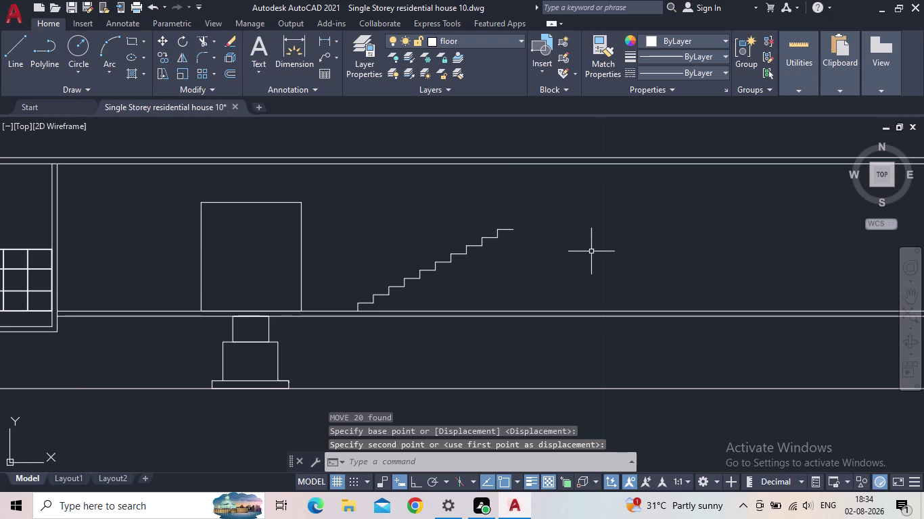
middle_drag(580, 247, 572, 303)
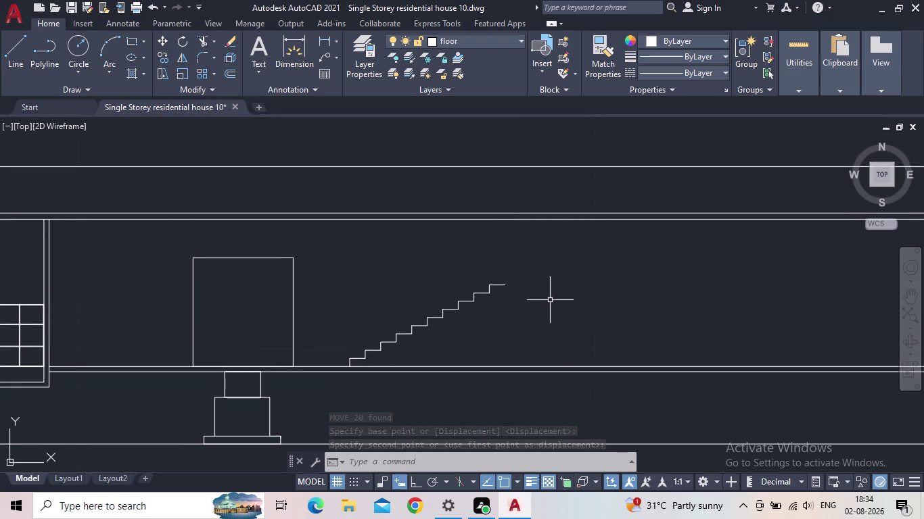
scroll(down, 3)
middle_drag(583, 311, 241, 313)
middle_drag(335, 337, 426, 151)
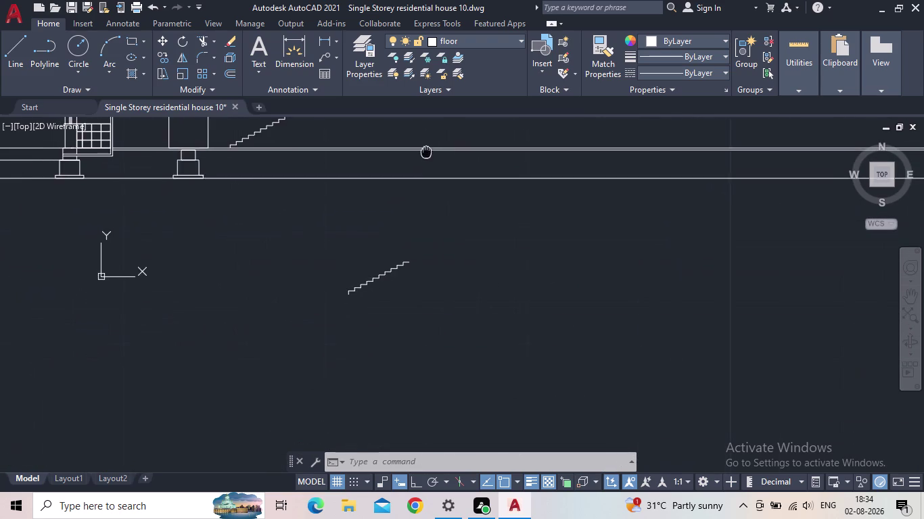
scroll(up, 3)
Window-select all the stair lines and start the MIRROR command.
click(544, 402)
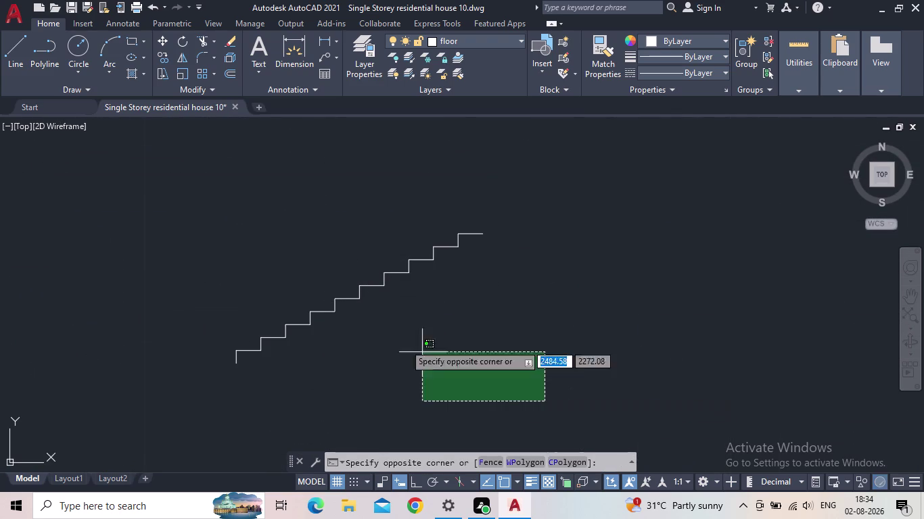
click(126, 199)
key(m)
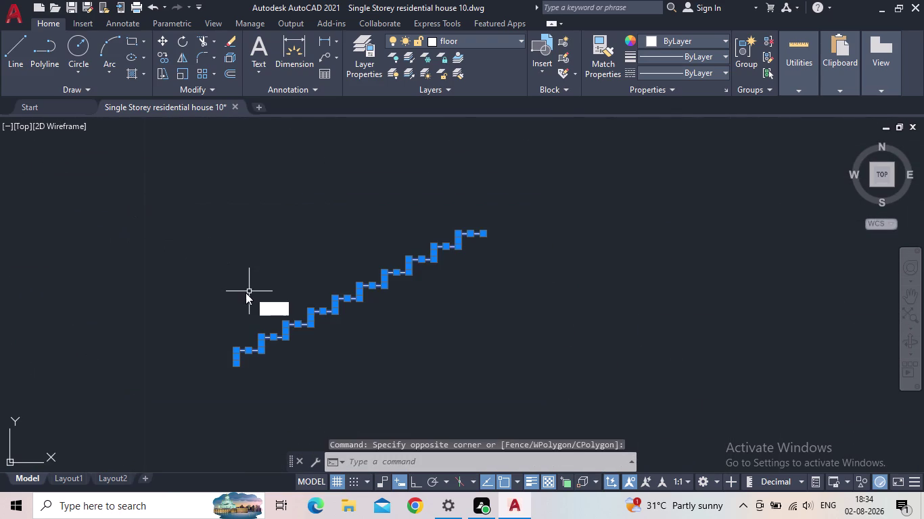
key(i)
key(Return)
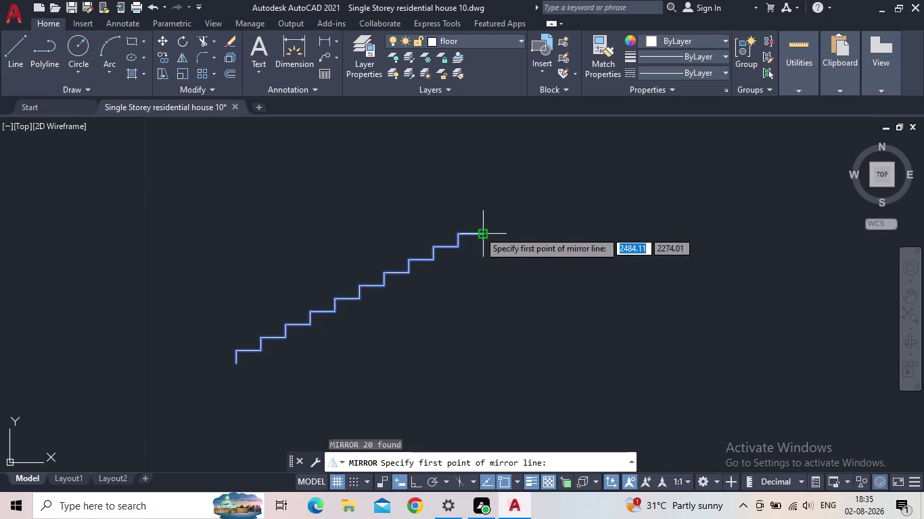
Mirror the flight about a horizontal line from its top end, with Ortho on, keeping the original.
click(479, 231)
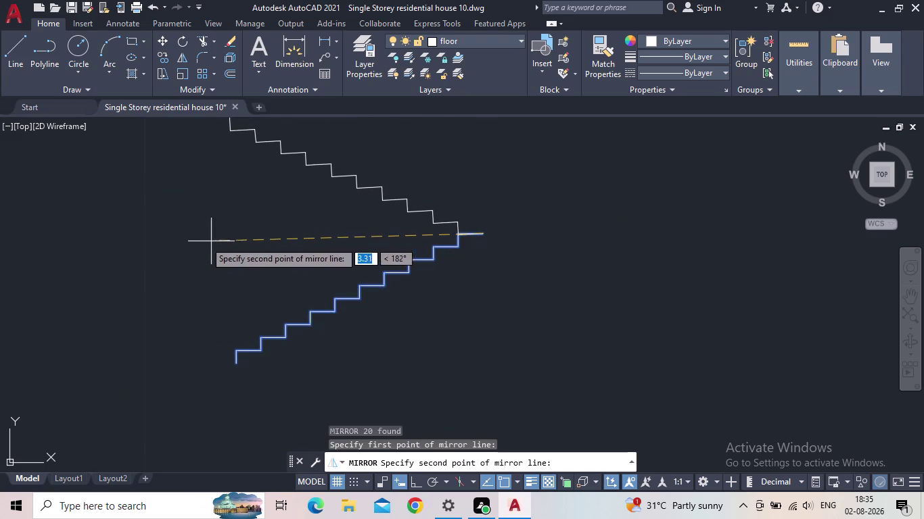
click(412, 482)
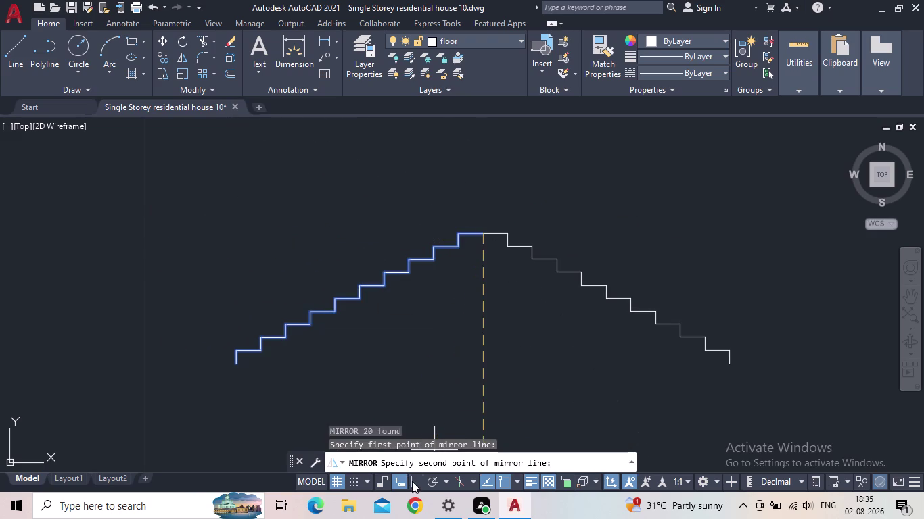
middle_drag(134, 230, 194, 260)
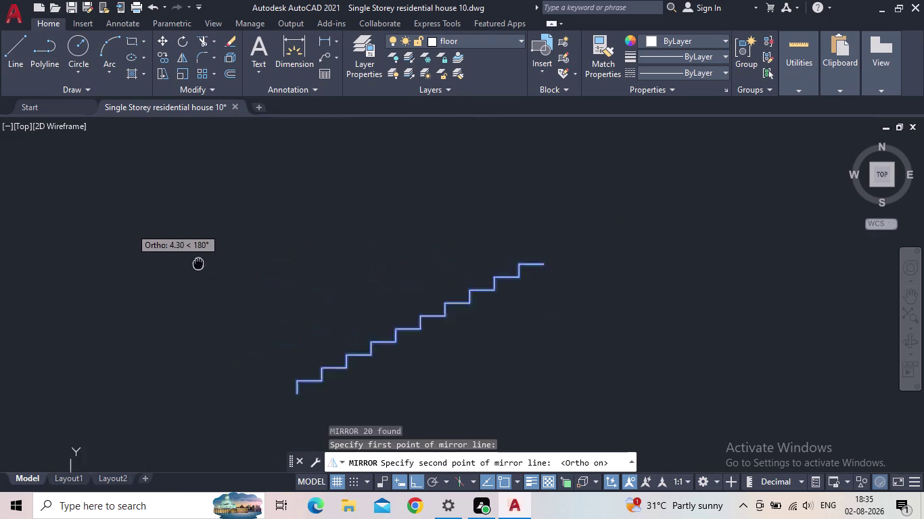
middle_drag(194, 261, 438, 364)
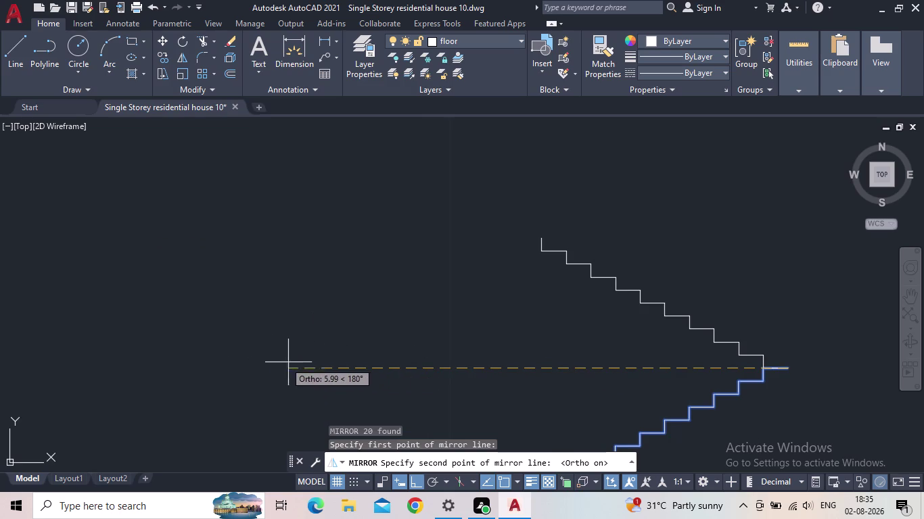
click(235, 352)
middle_click(591, 333)
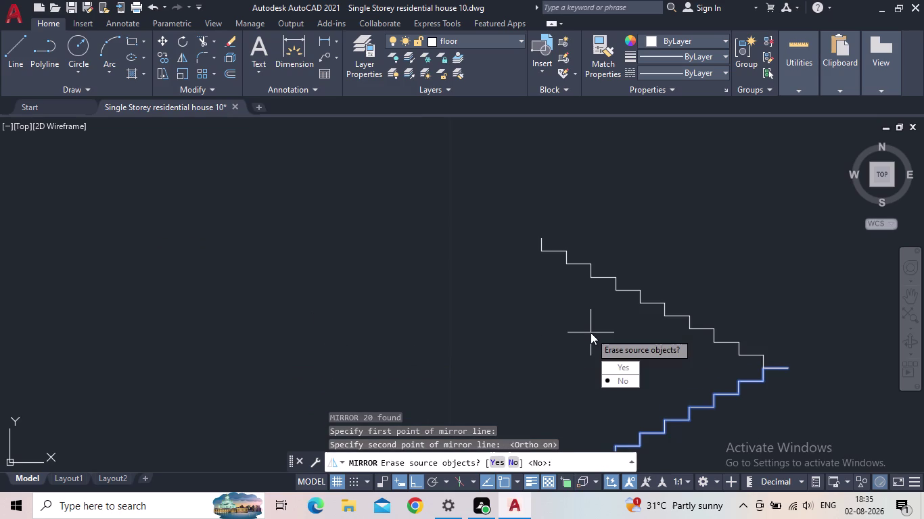
click(511, 460)
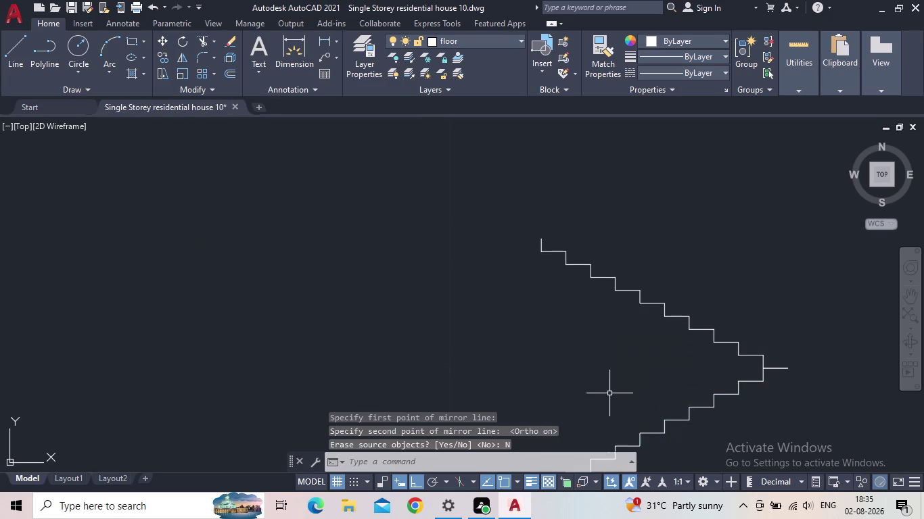
middle_drag(608, 385, 369, 328)
key(Escape)
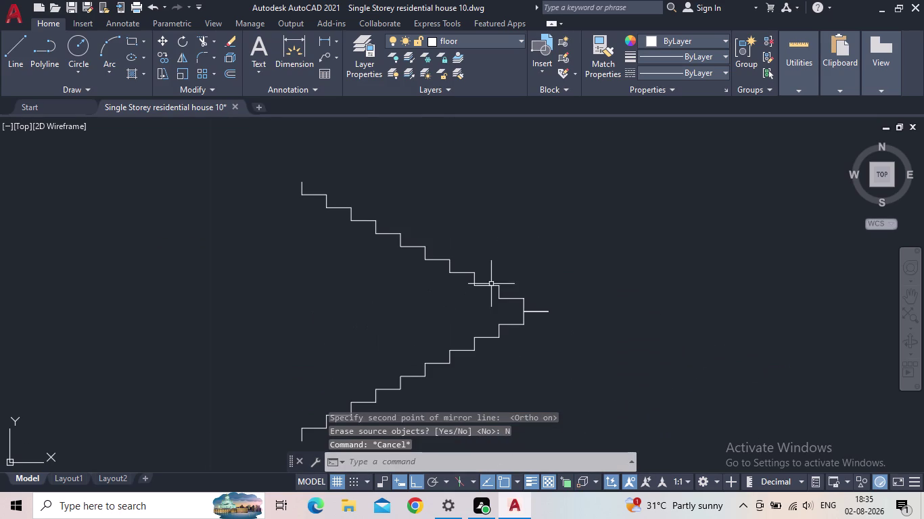
Select some lines at the landing, then deselect them.
scroll(up, 3)
drag(582, 336, 574, 330)
click(496, 247)
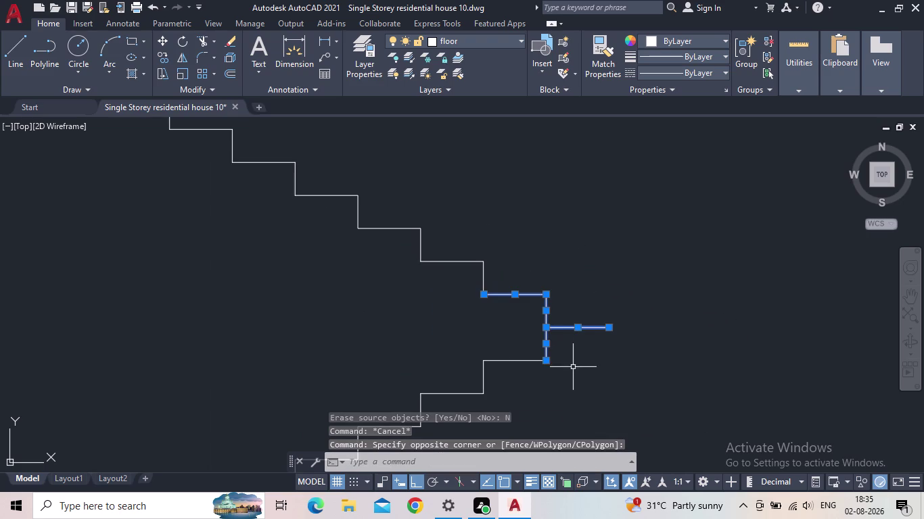
key(Escape)
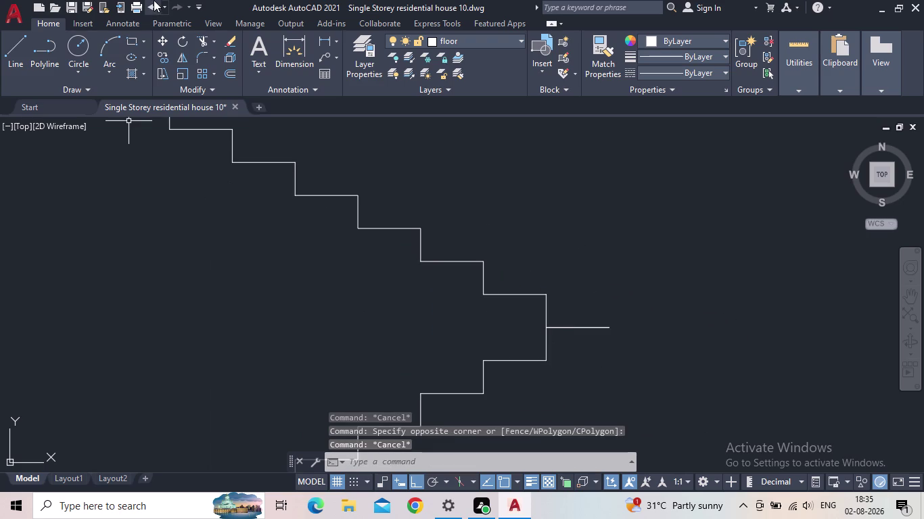
Select the whole mirrored upper flight from the landing and start a CO copy.
scroll(down, 3)
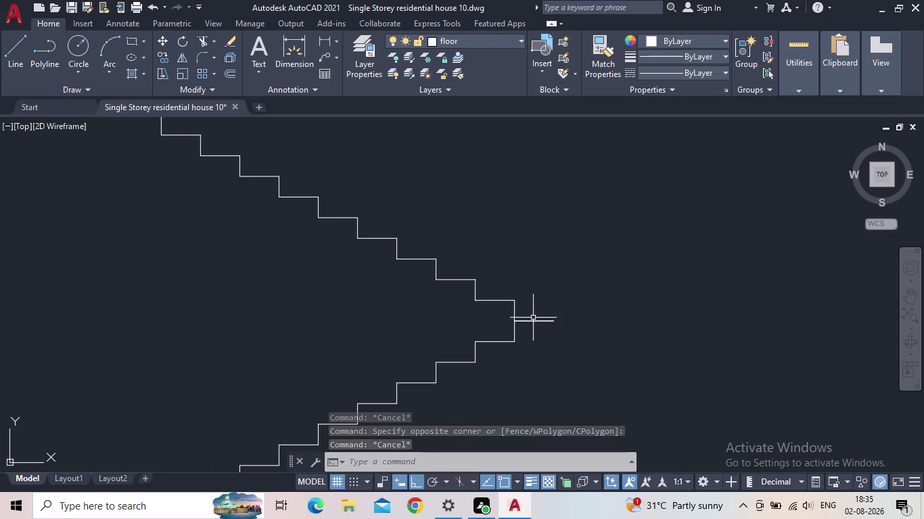
click(533, 320)
click(514, 312)
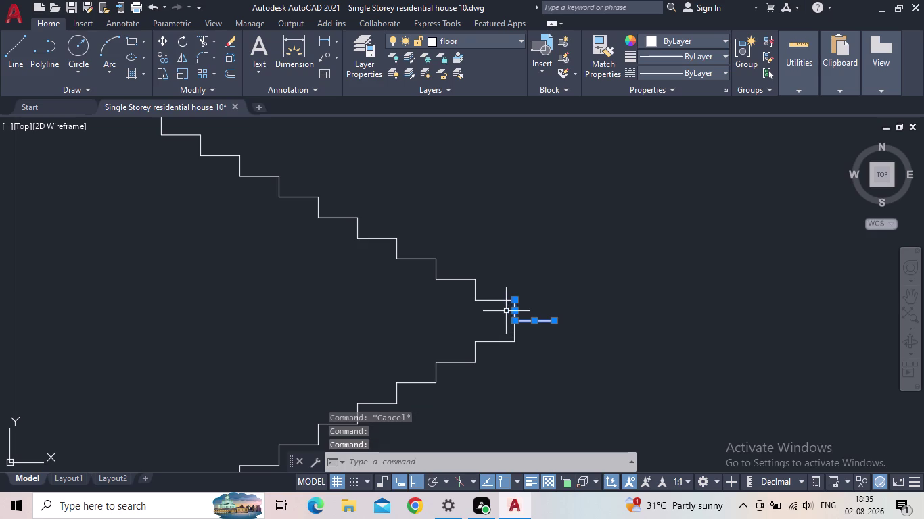
drag(506, 311, 432, 280)
middle_drag(194, 176, 315, 290)
click(184, 196)
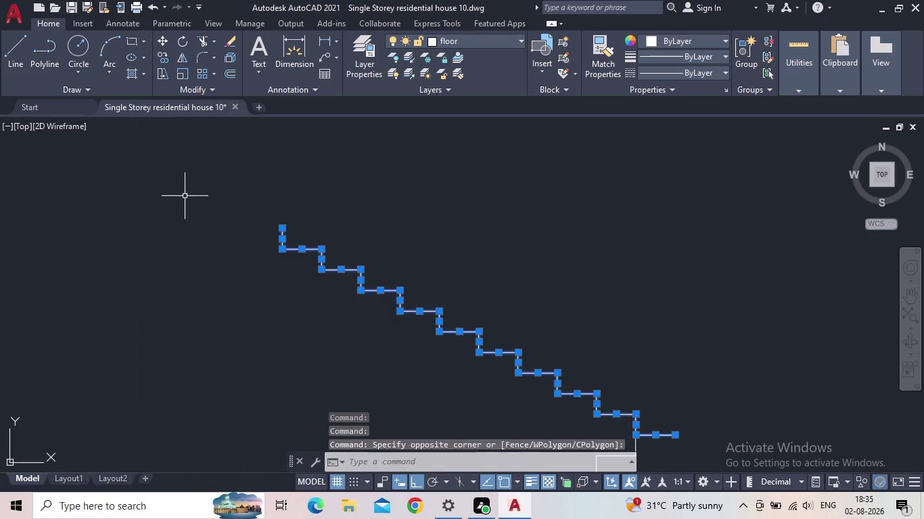
scroll(down, 3)
middle_drag(329, 274, 202, 175)
scroll(up, 3)
middle_drag(394, 237, 400, 285)
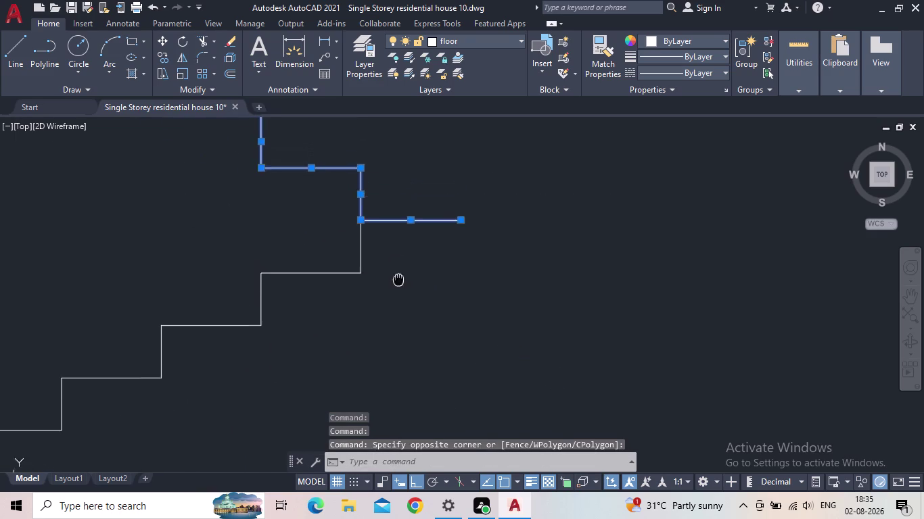
middle_drag(400, 284, 407, 325)
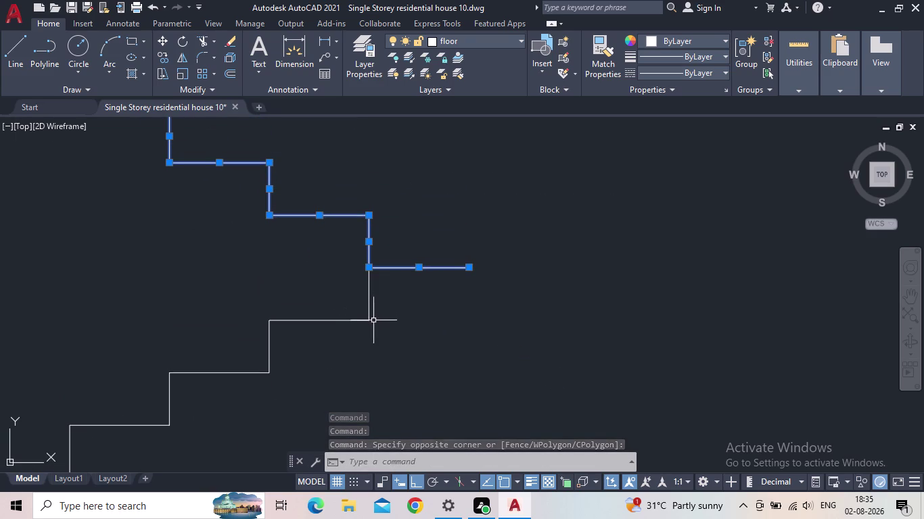
key(c)
key(o)
key(Return)
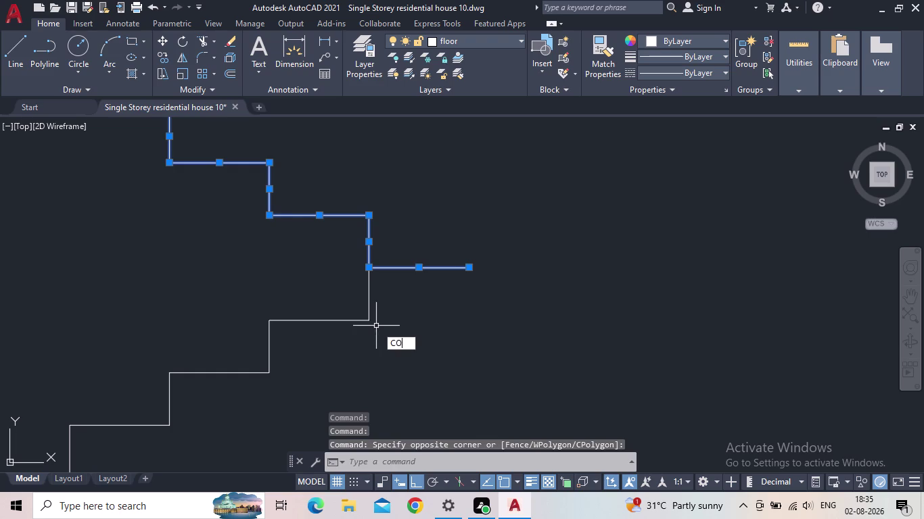
Use the landing tip as the copy base point and turn Ortho off.
click(466, 269)
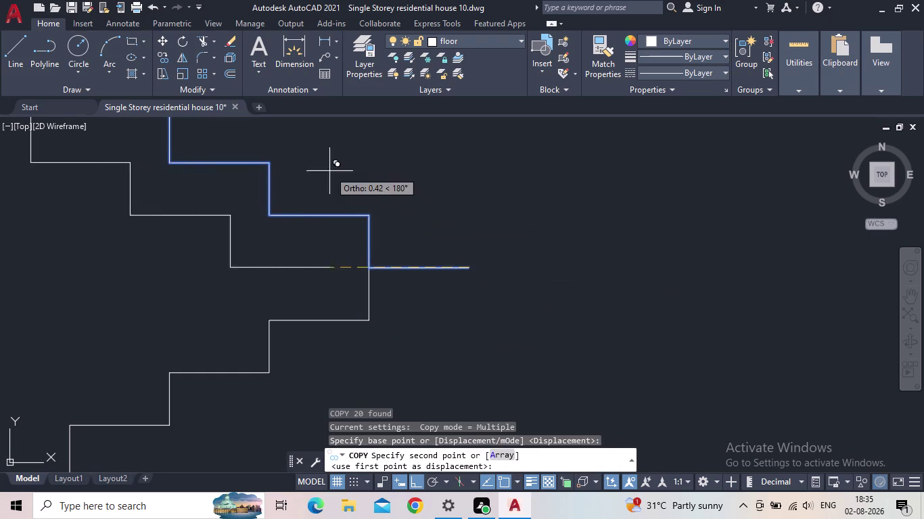
middle_drag(328, 171, 454, 241)
scroll(down, 3)
click(414, 485)
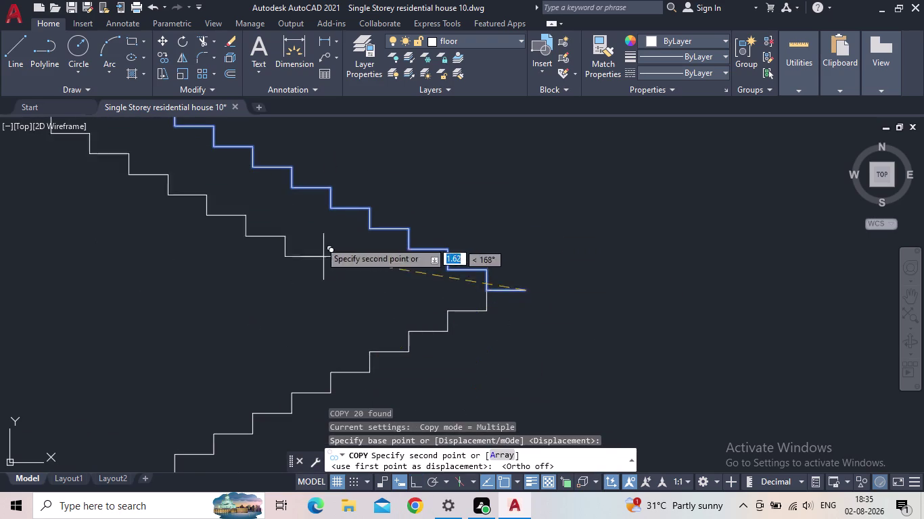
Place the flight copy at the tip of the house staircase so it meets the lower flight.
middle_drag(323, 237, 522, 381)
scroll(down, 3)
middle_drag(360, 281, 607, 447)
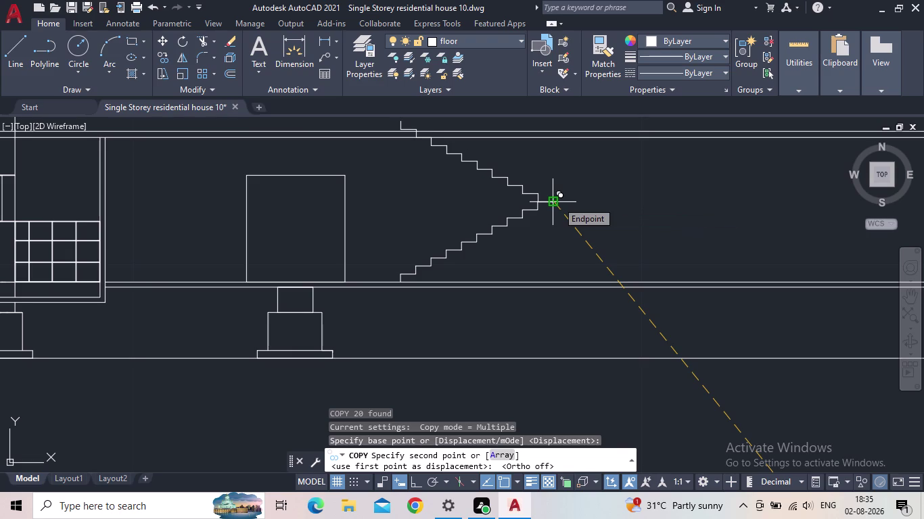
scroll(up, 3)
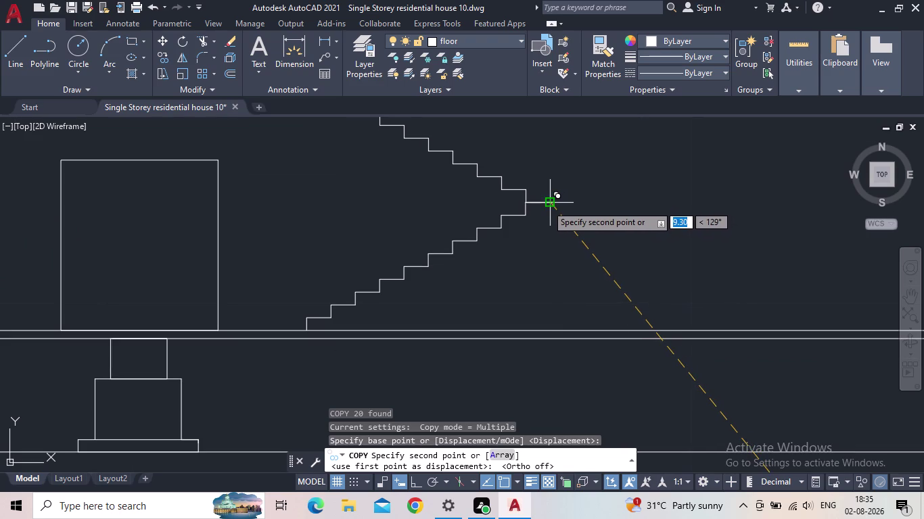
scroll(up, 3)
scroll(up, 3)
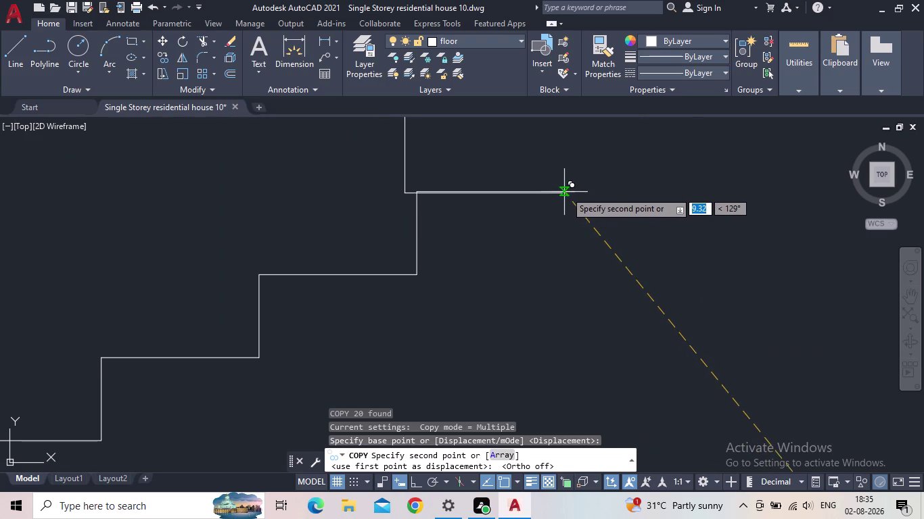
scroll(down, 3)
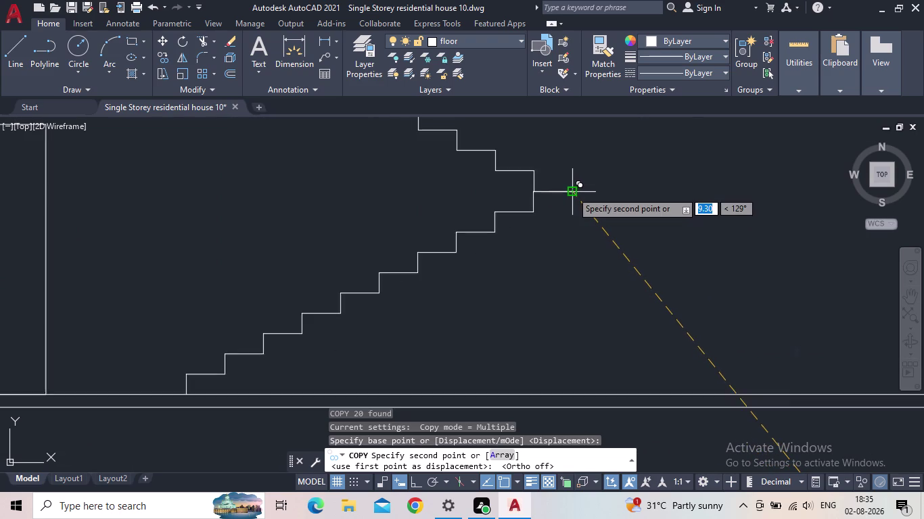
scroll(down, 3)
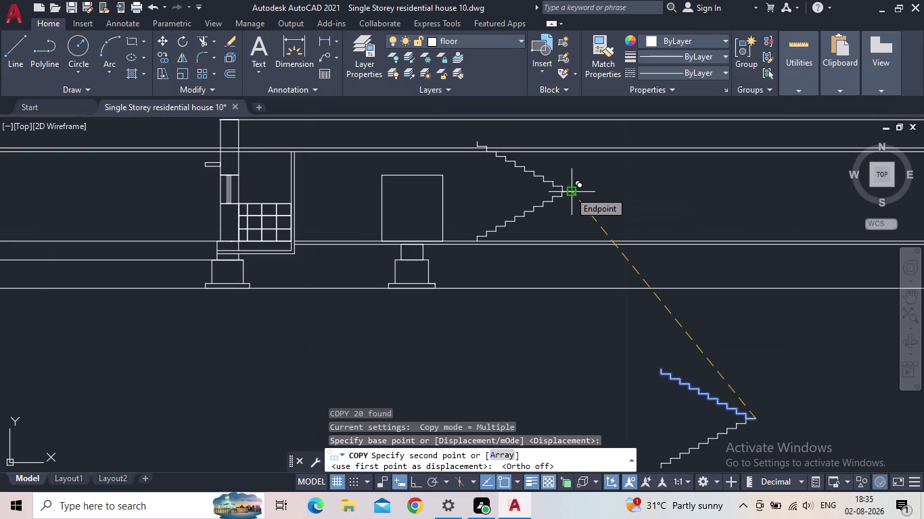
click(570, 192)
key(Escape)
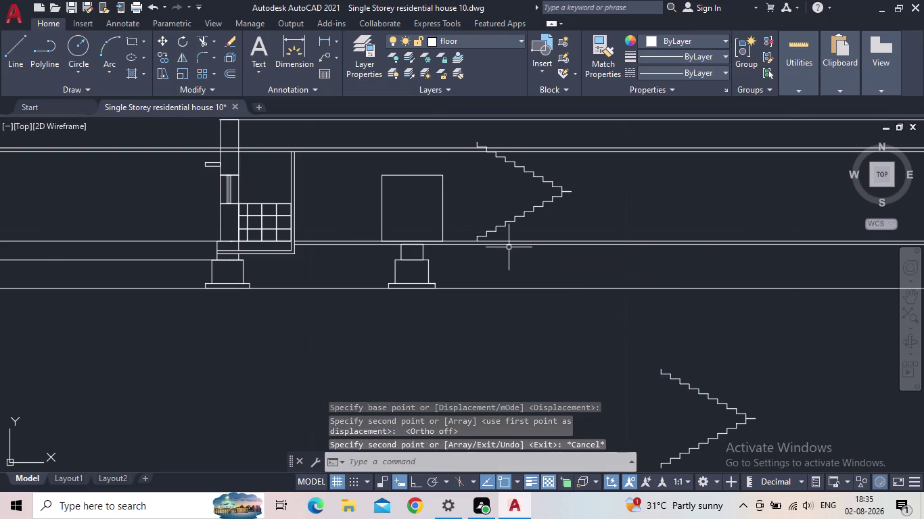